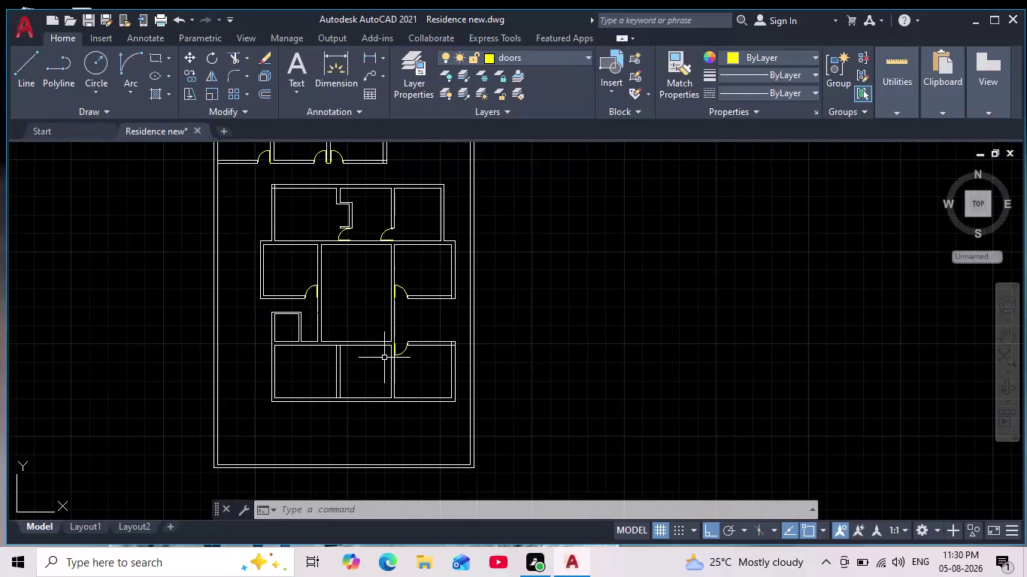
Pan and zoom the residence plan to bring the lower rooms into view.
scroll(up, 3)
middle_drag(384, 372, 423, 413)
scroll(down, 3)
middle_drag(420, 401, 473, 367)
scroll(up, 3)
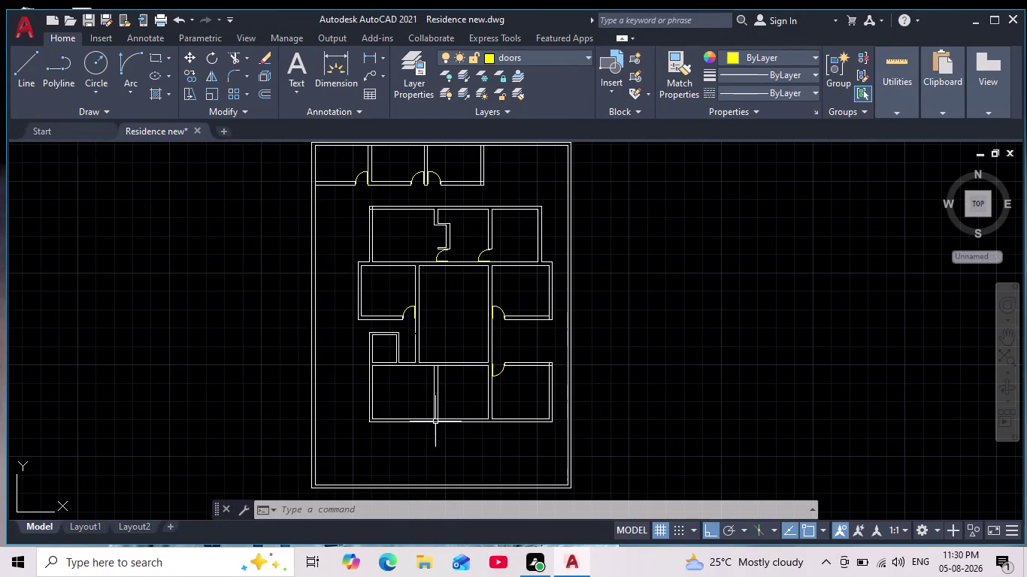
scroll(down, 3)
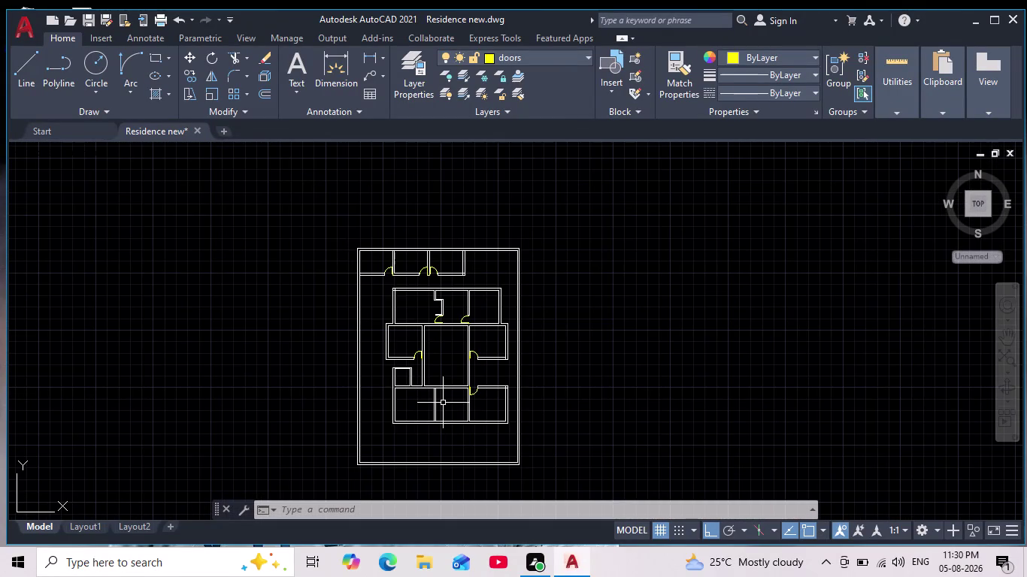
scroll(up, 3)
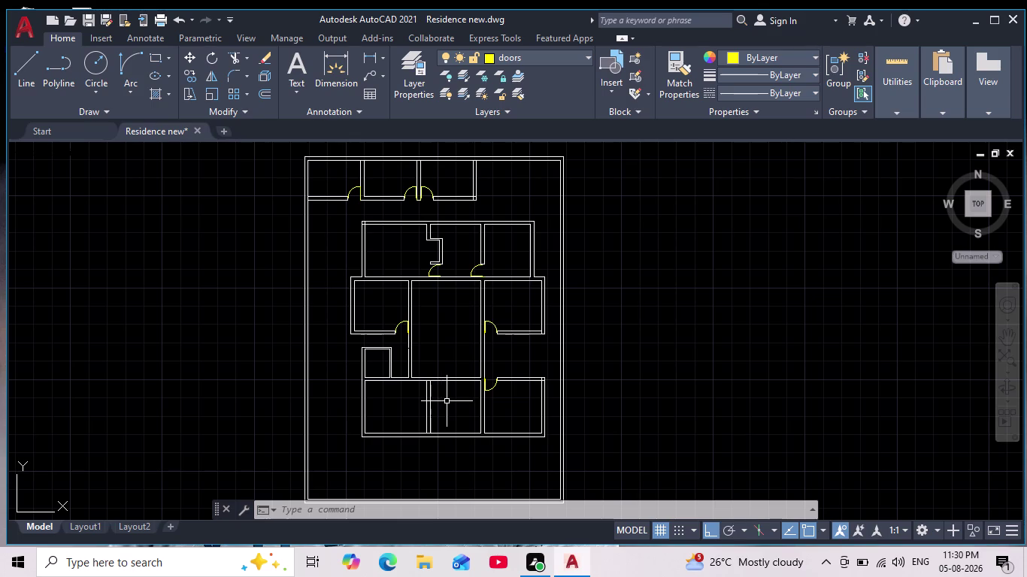
scroll(down, 3)
scroll(up, 3)
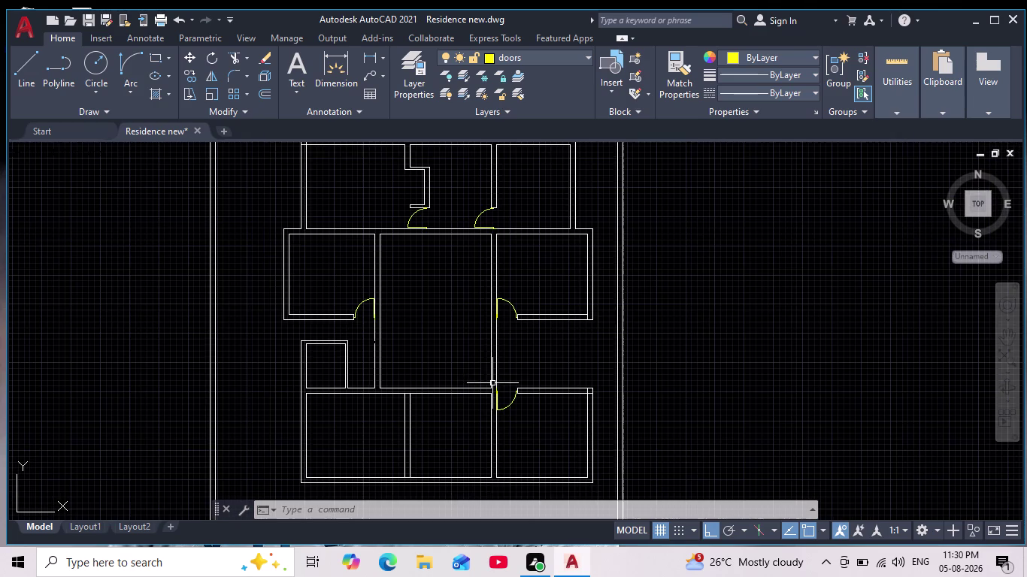
scroll(down, 3)
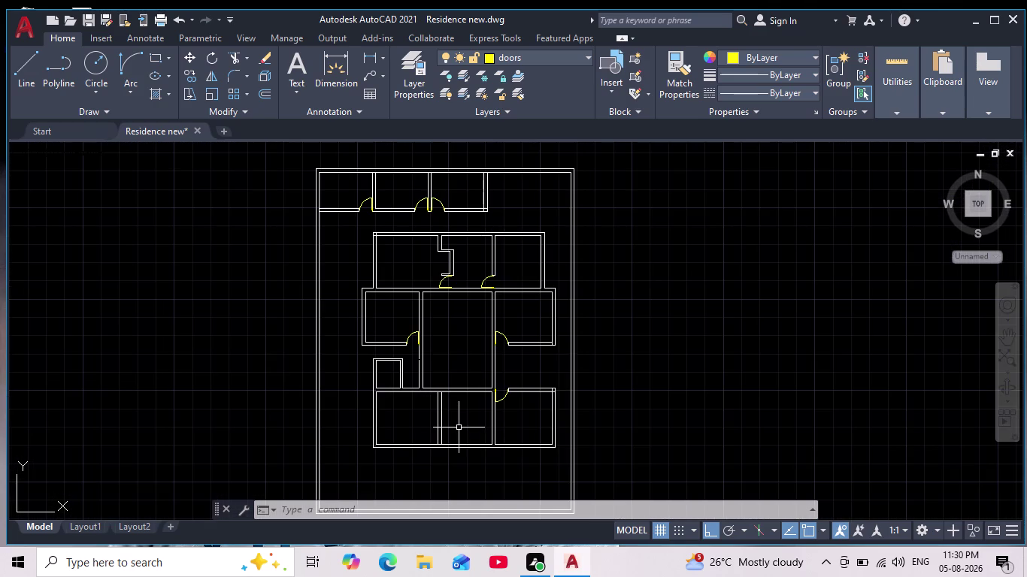
scroll(down, 3)
scroll(up, 3)
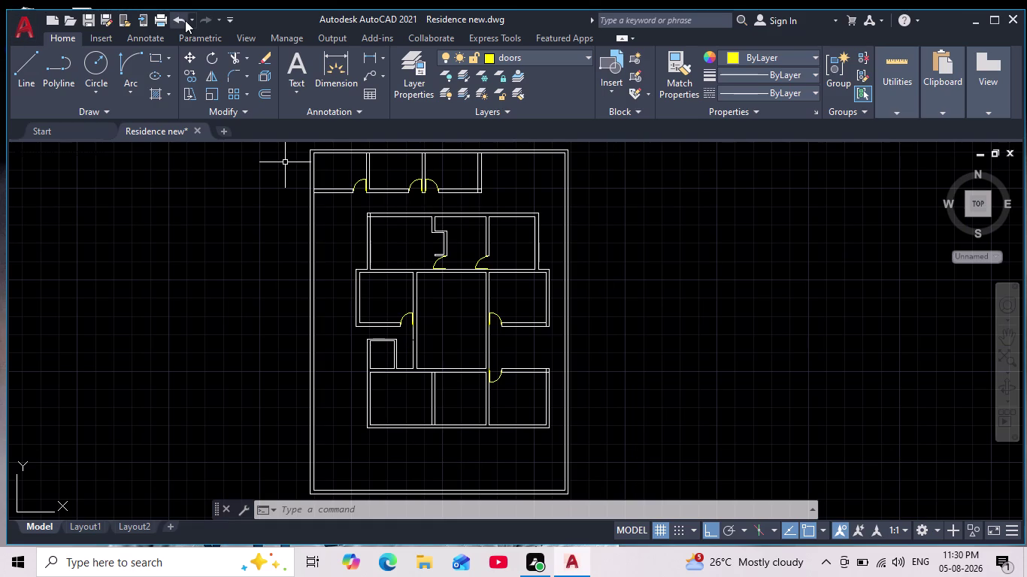
right_drag(432, 386, 419, 386)
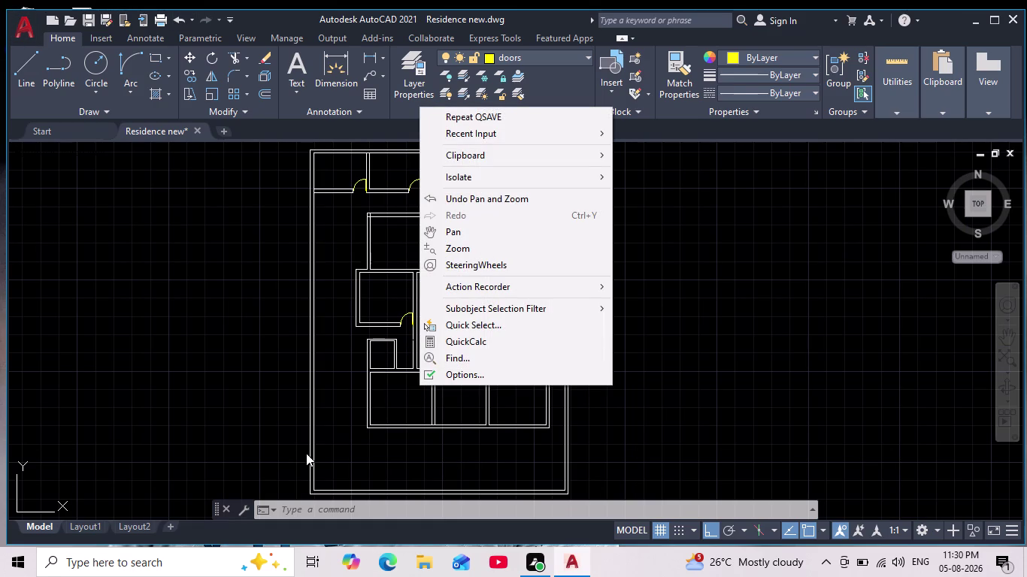
key(Escape)
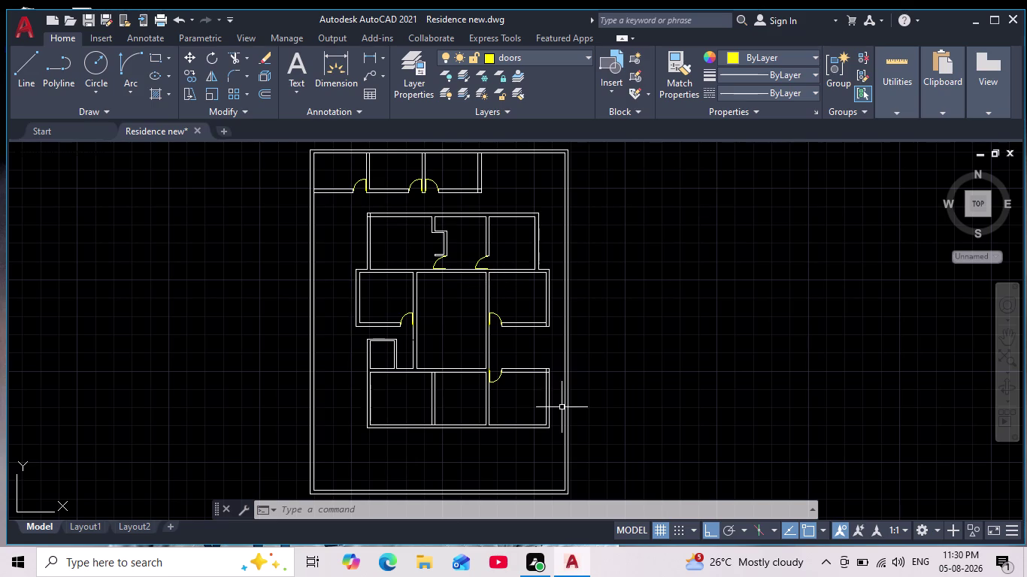
scroll(down, 3)
middle_drag(554, 409, 413, 365)
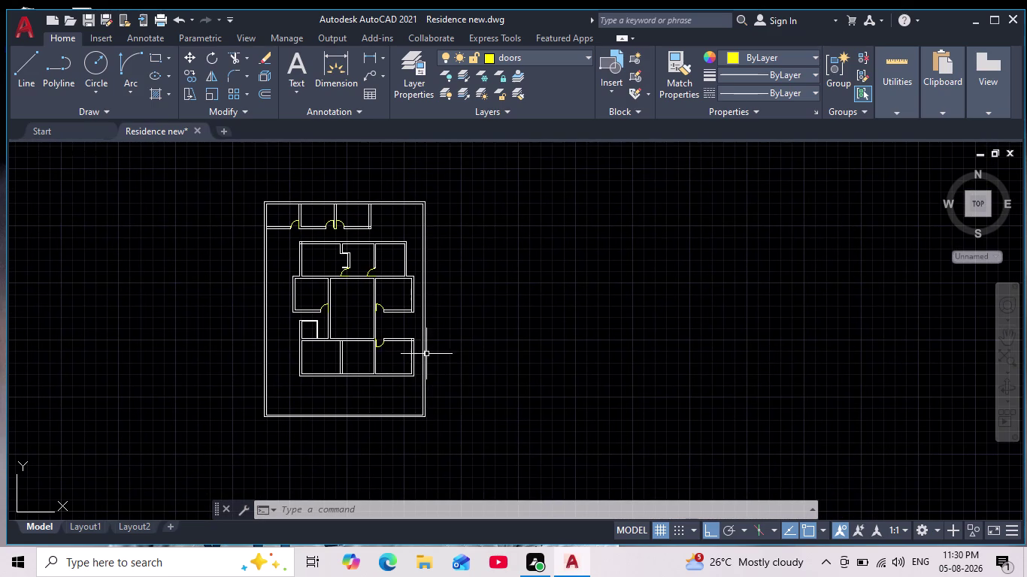
scroll(down, 3)
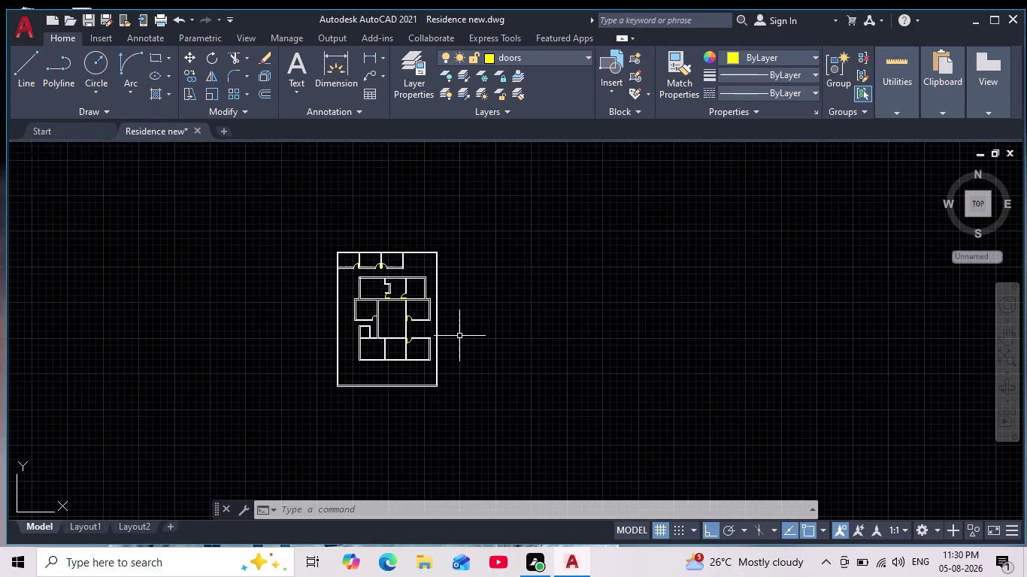
scroll(up, 3)
middle_drag(461, 337, 548, 361)
scroll(down, 3)
scroll(up, 3)
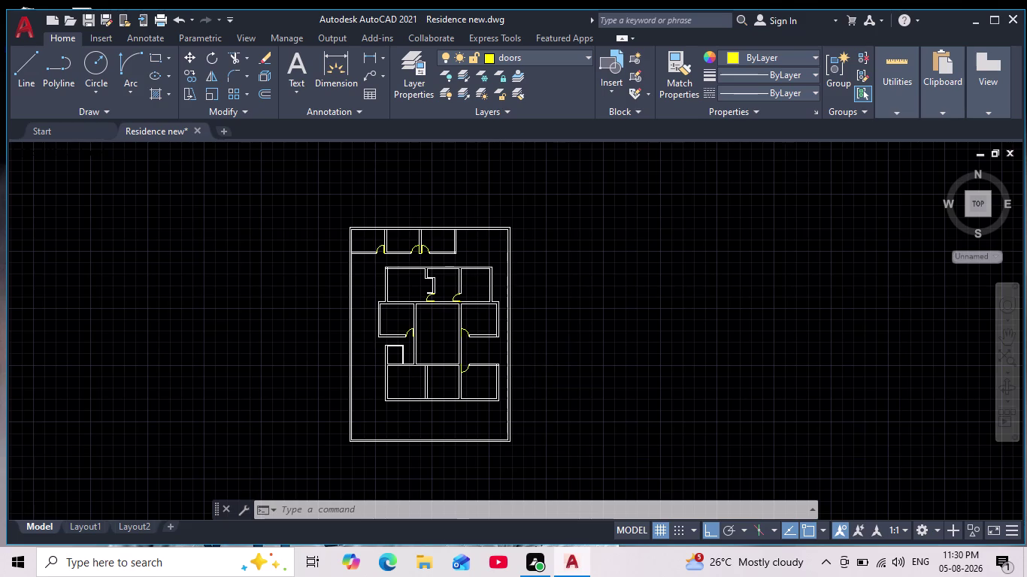
middle_drag(537, 387, 544, 401)
key(Escape)
key(Escape)
scroll(down, 3)
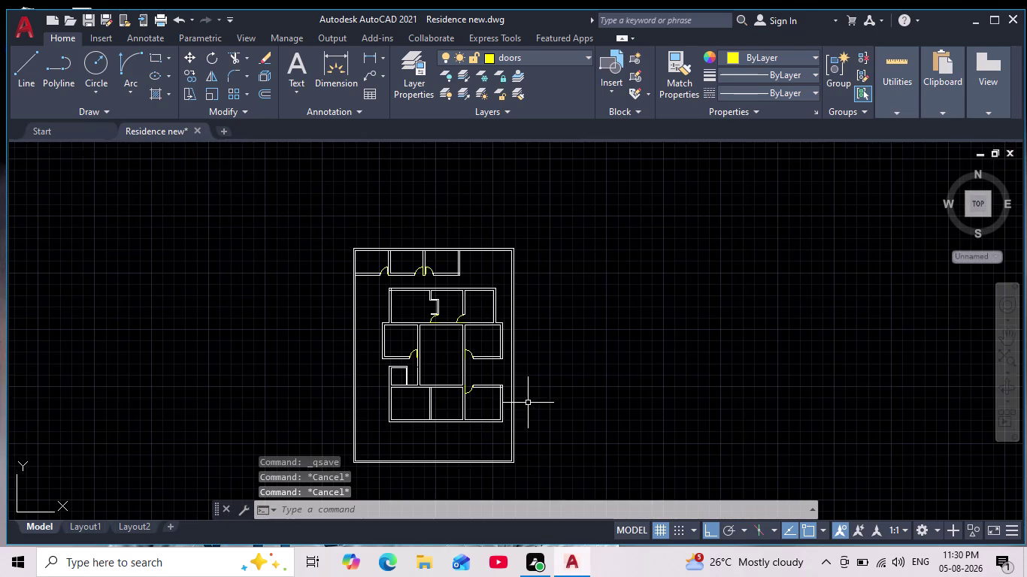
middle_drag(497, 440, 515, 423)
scroll(up, 3)
middle_drag(512, 425, 511, 438)
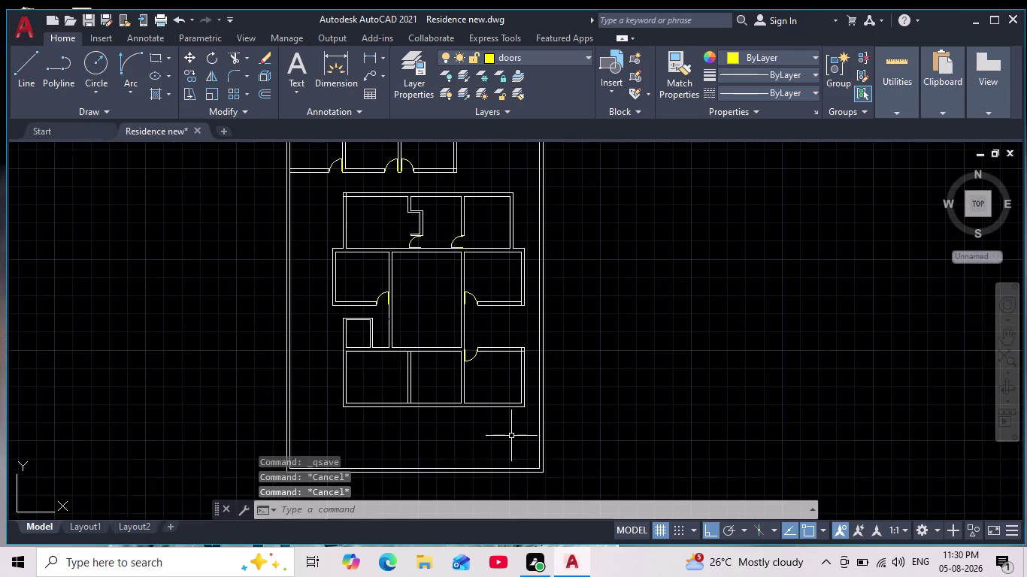
scroll(down, 3)
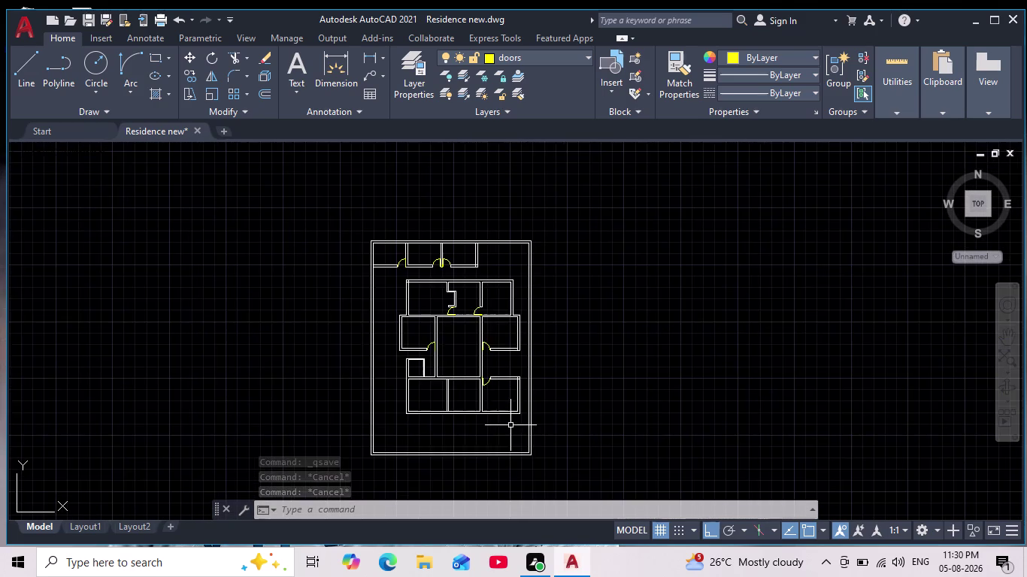
scroll(up, 3)
middle_drag(485, 422, 484, 443)
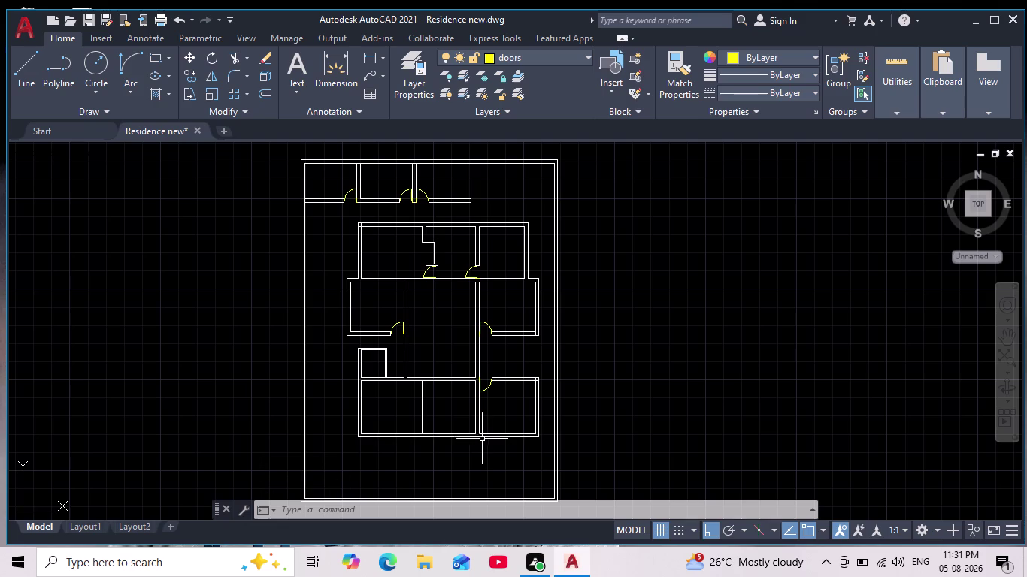
scroll(up, 3)
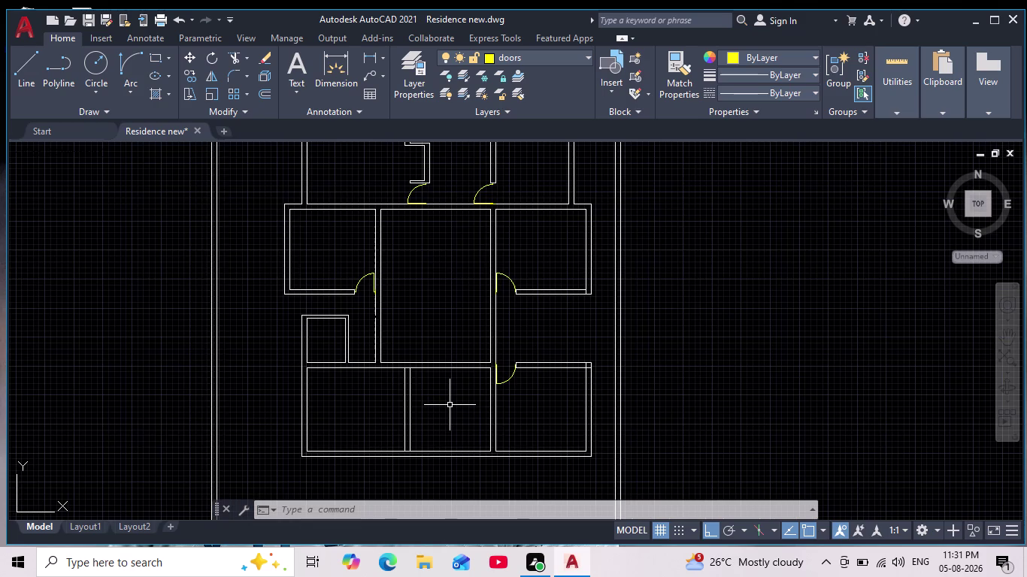
scroll(down, 3)
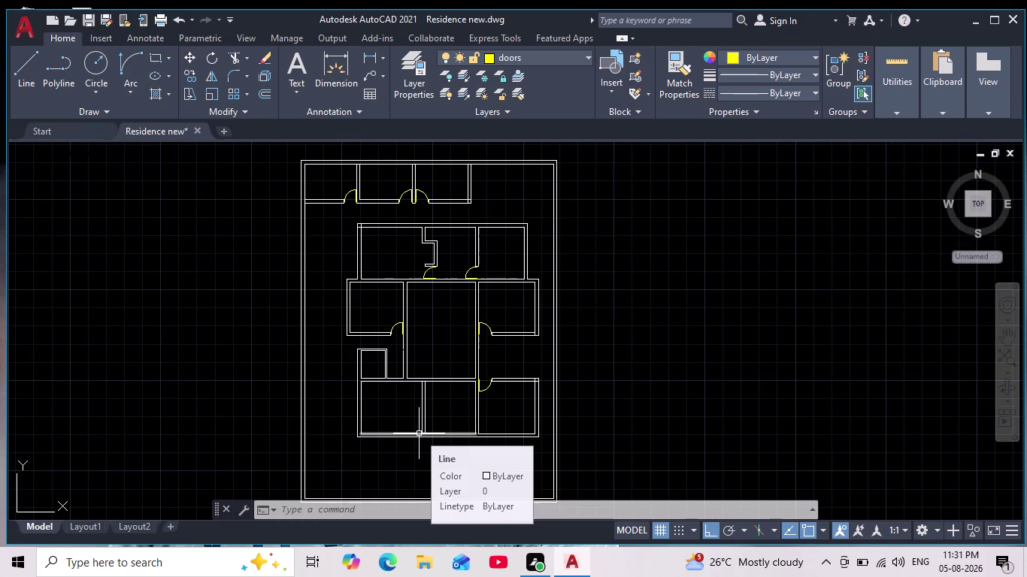
middle_drag(418, 434, 445, 377)
scroll(up, 3)
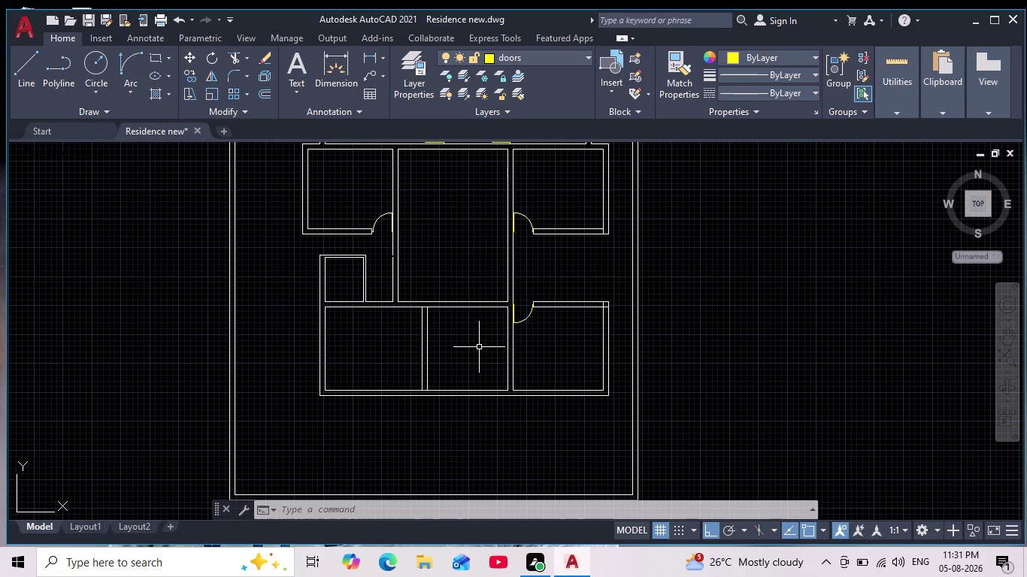
scroll(up, 3)
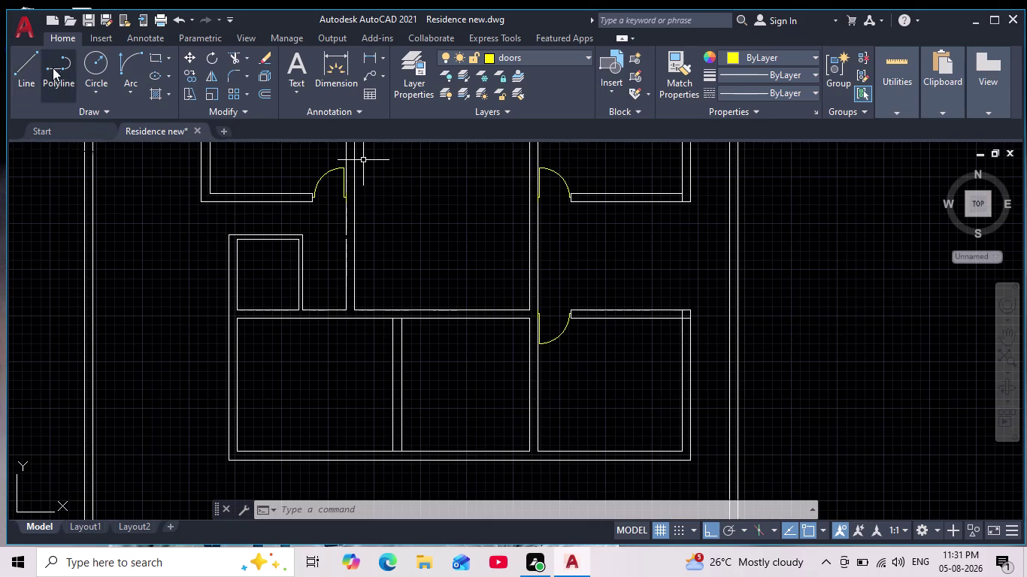
Start a line with a 2' starting offset, then cancel it.
click(4, 71)
scroll(up, 3)
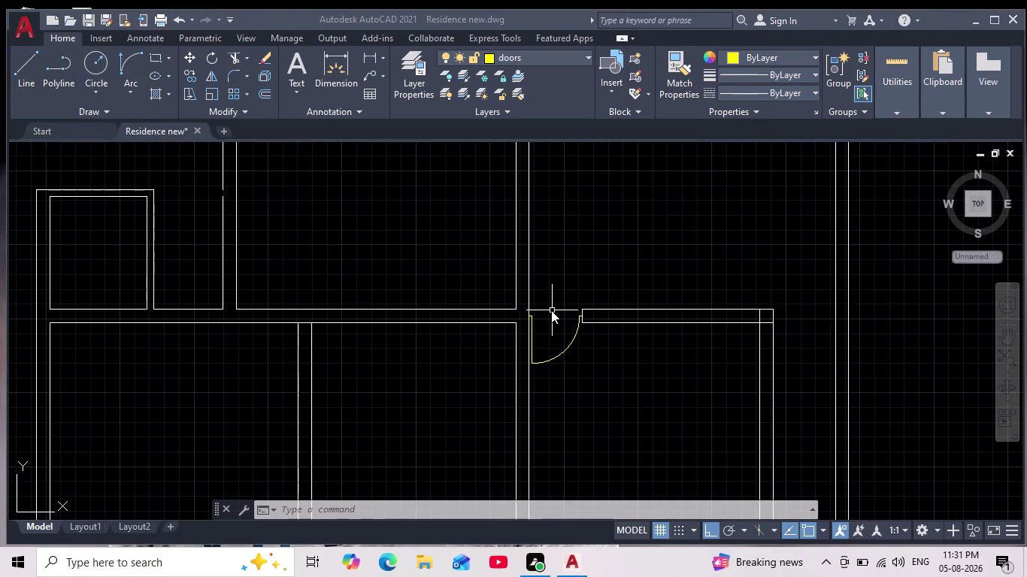
scroll(up, 3)
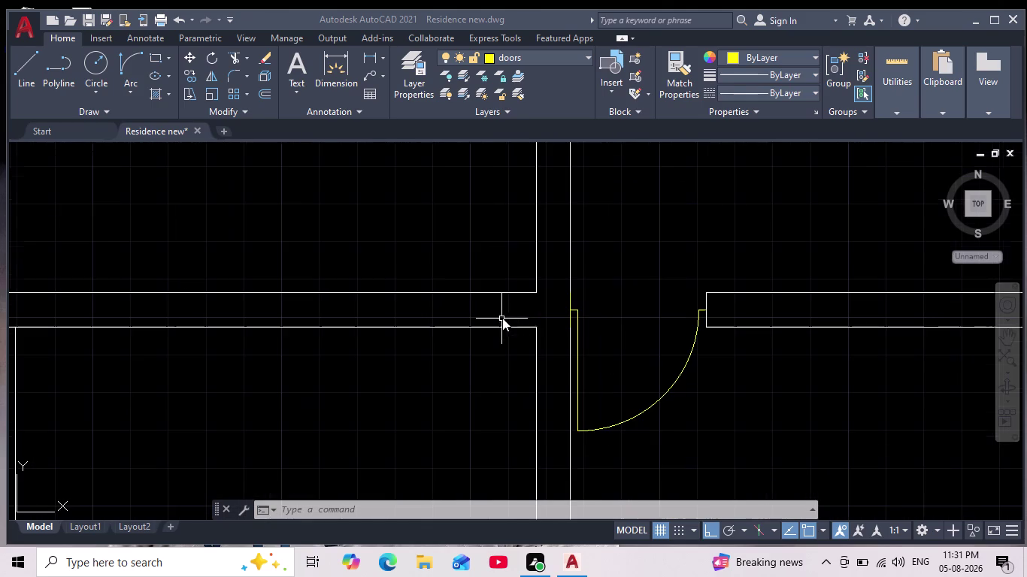
click(20, 73)
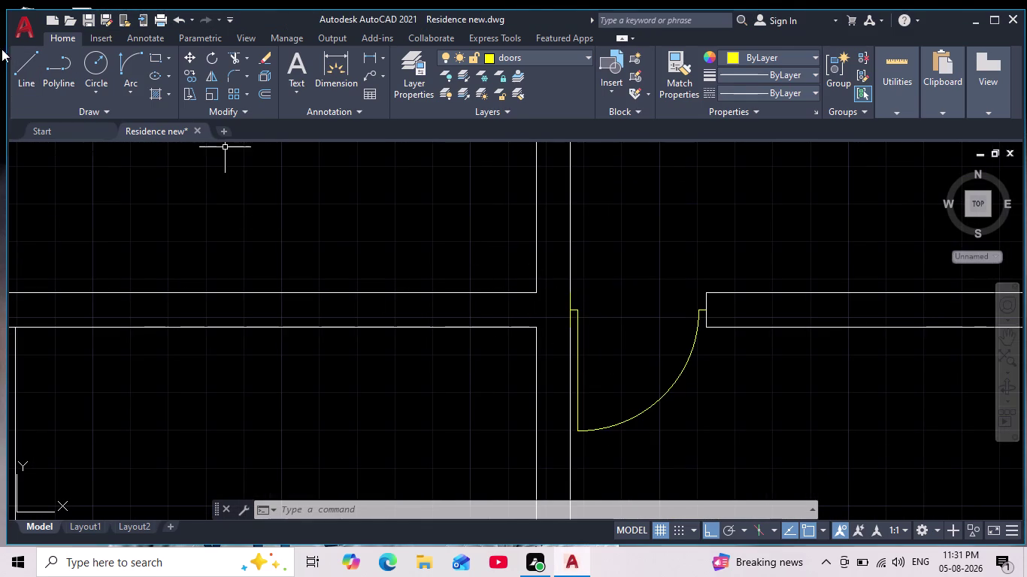
click(32, 70)
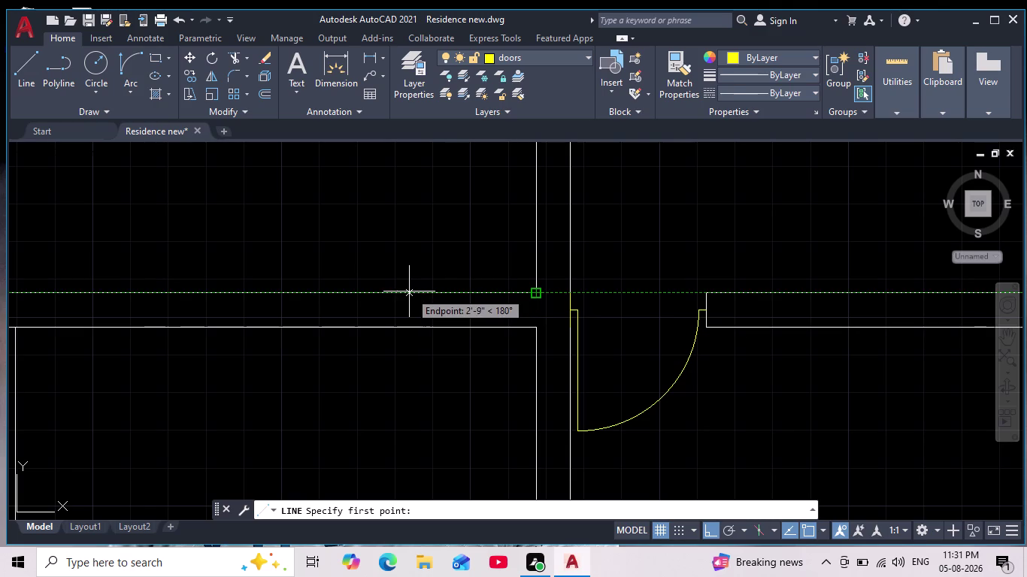
text(2')
key(Return)
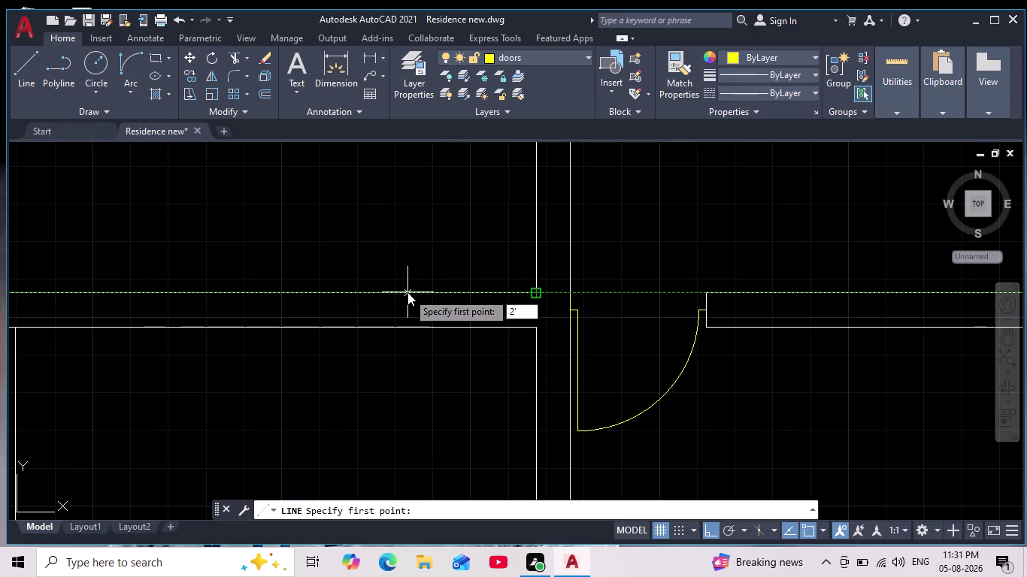
middle_drag(448, 352, 475, 332)
scroll(down, 3)
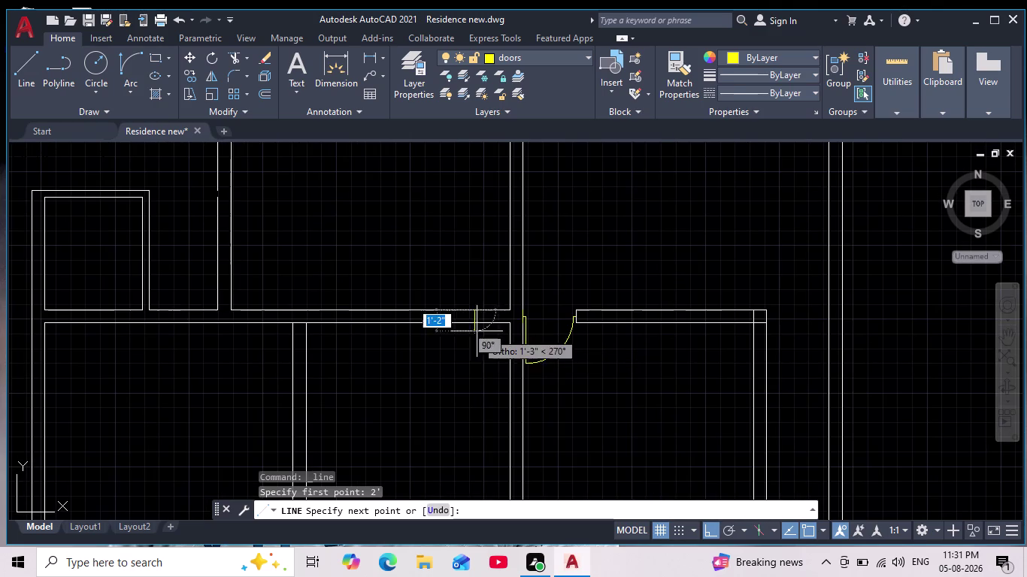
scroll(up, 3)
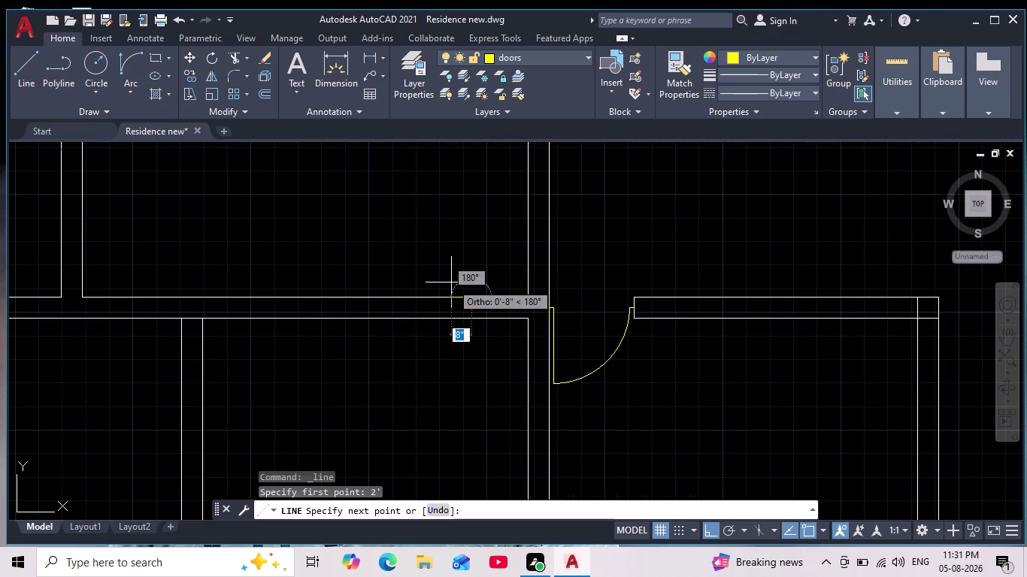
key(Escape)
Restart the line and frame the wall beside the lower door swing.
click(27, 67)
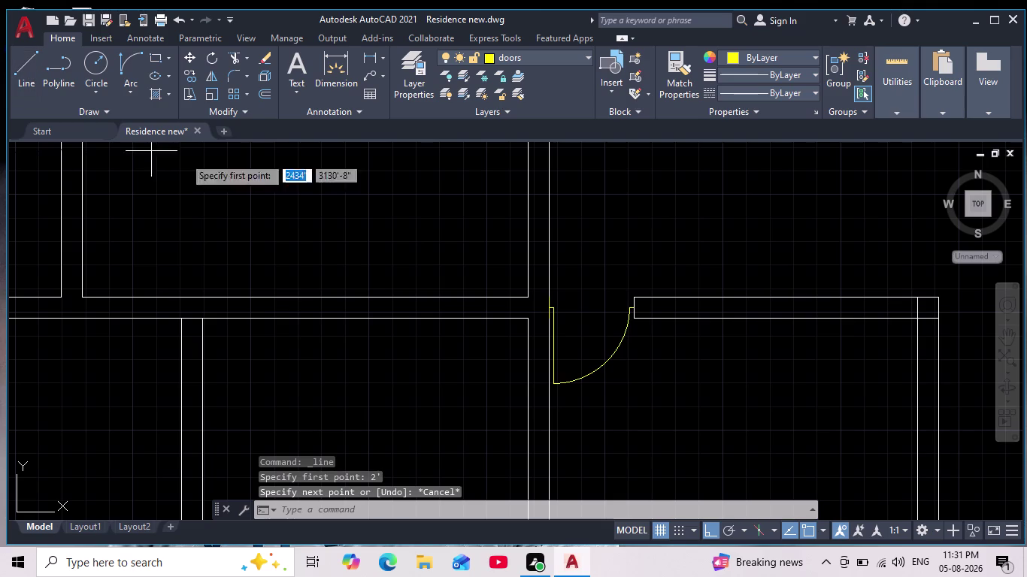
scroll(down, 3)
middle_drag(466, 325, 514, 340)
scroll(up, 3)
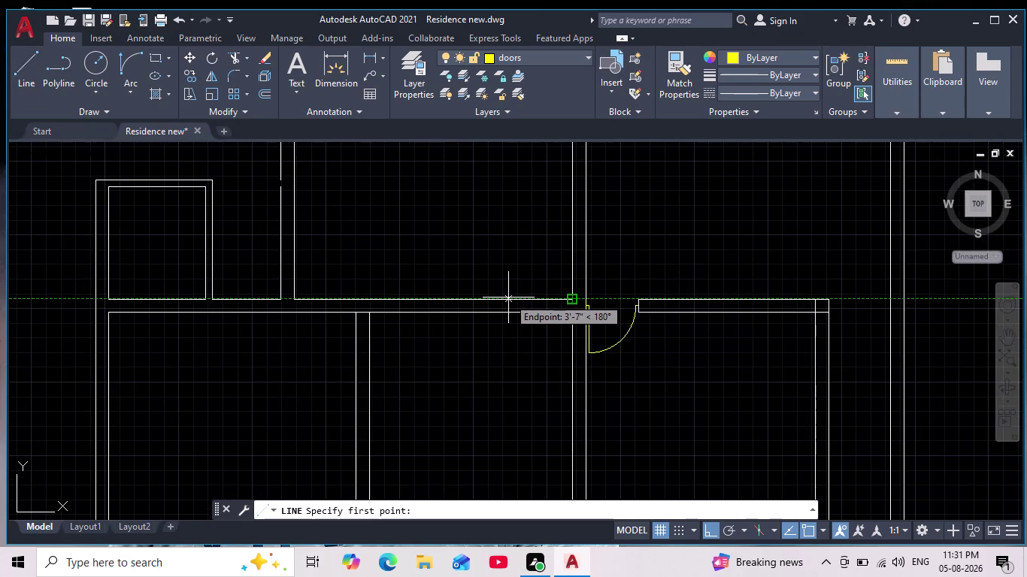
Try a line from the wall endpoint, cancel it, and pan to the opening.
click(515, 299)
scroll(up, 3)
click(505, 266)
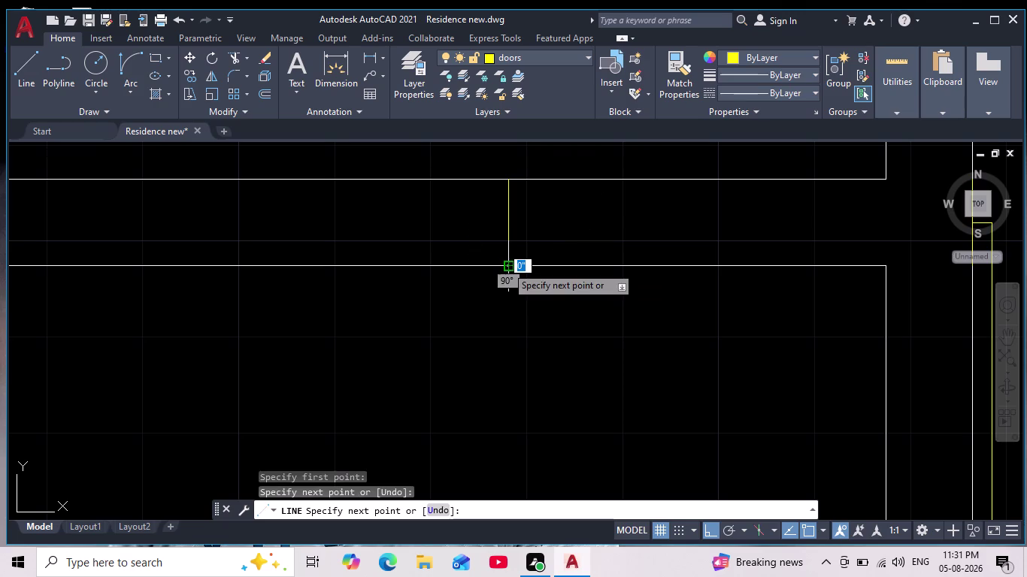
key(Escape)
scroll(down, 3)
middle_drag(424, 330, 470, 342)
scroll(down, 3)
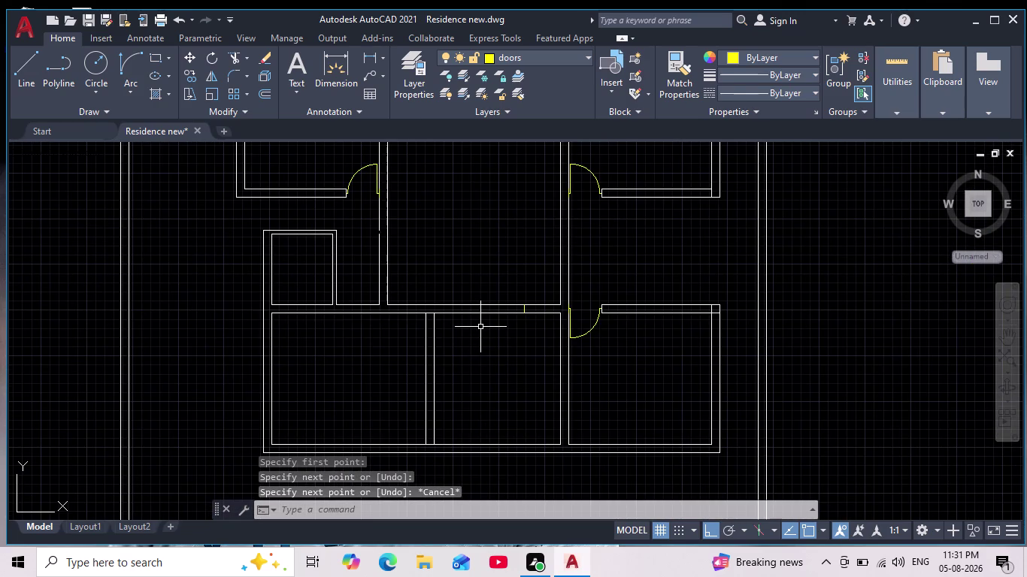
scroll(up, 3)
drag(15, 71, 25, 70)
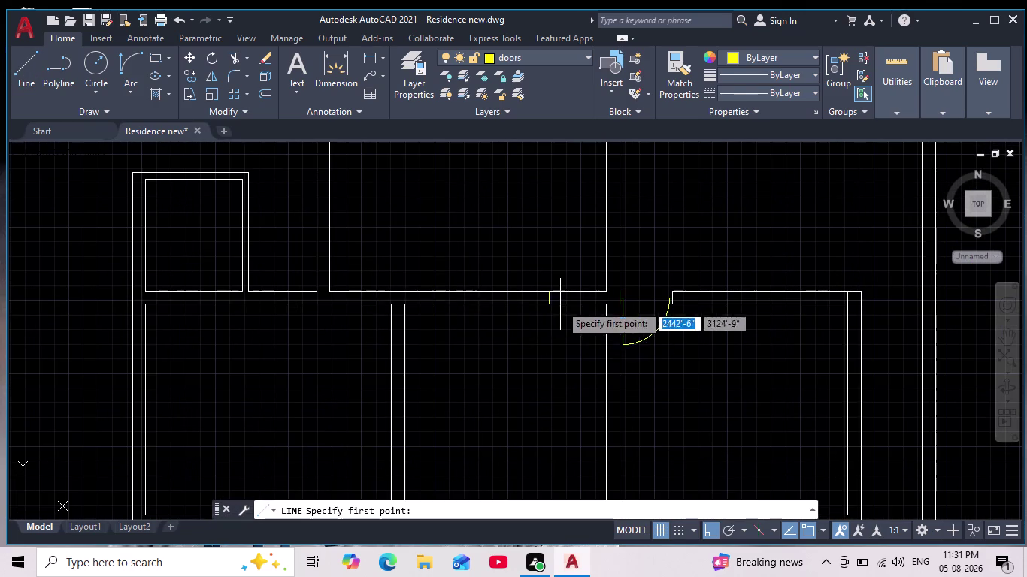
scroll(up, 3)
middle_drag(409, 299, 654, 309)
Draw a 2'8" door-leaf line from the wall corner with a short end tick.
click(602, 318)
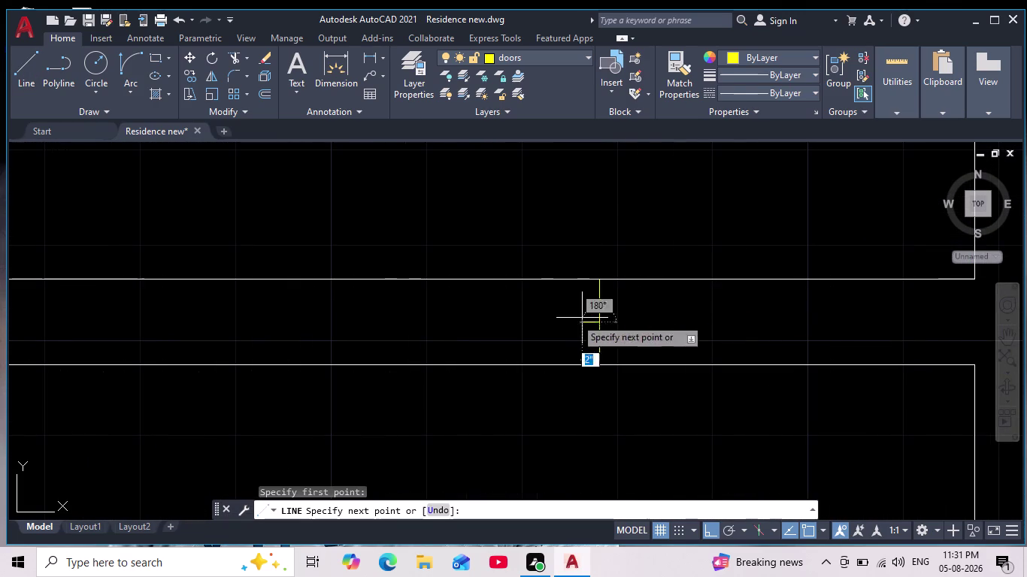
key(2)
key(period)
key(Return)
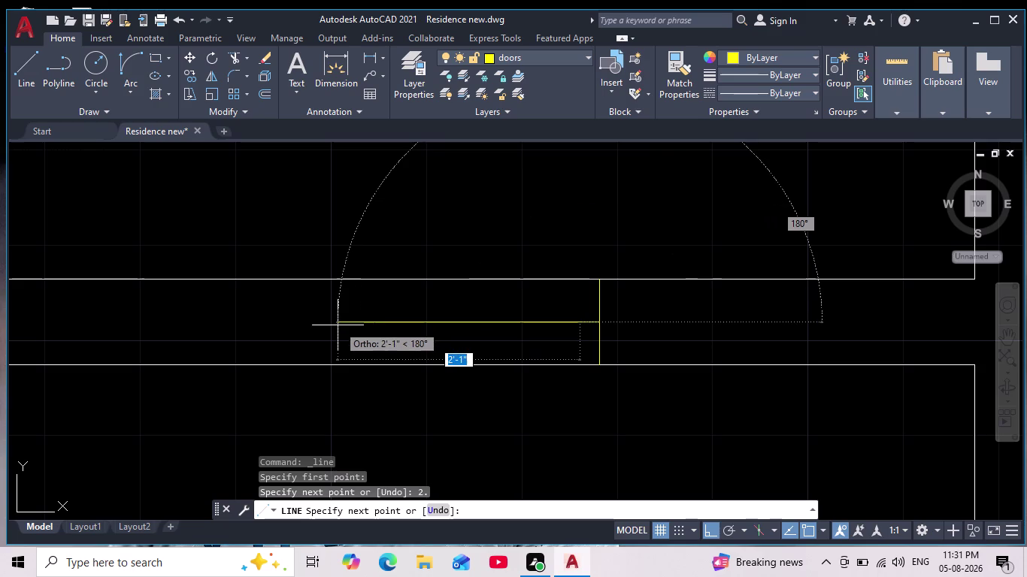
text(2'8)
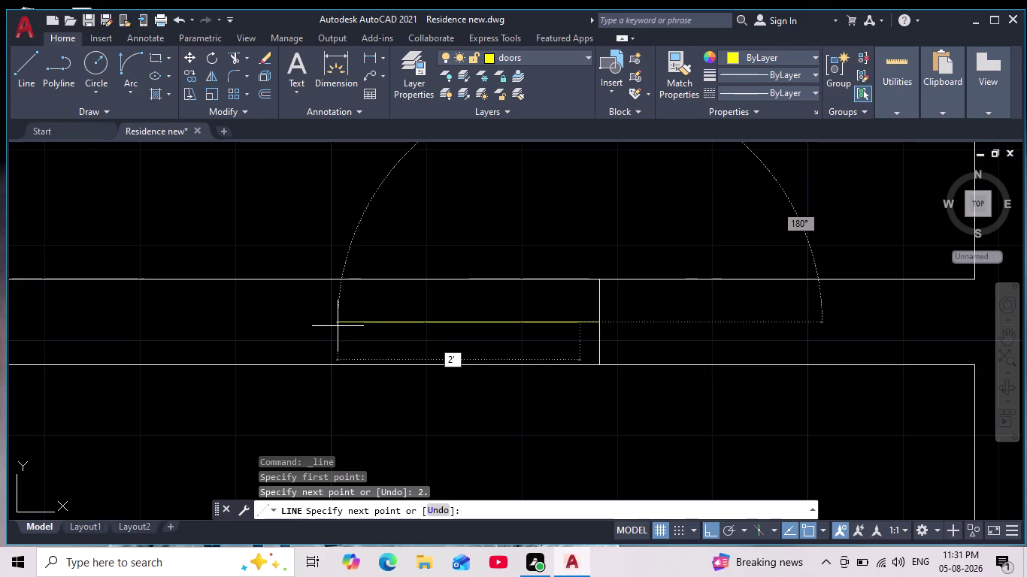
text(")
key(Return)
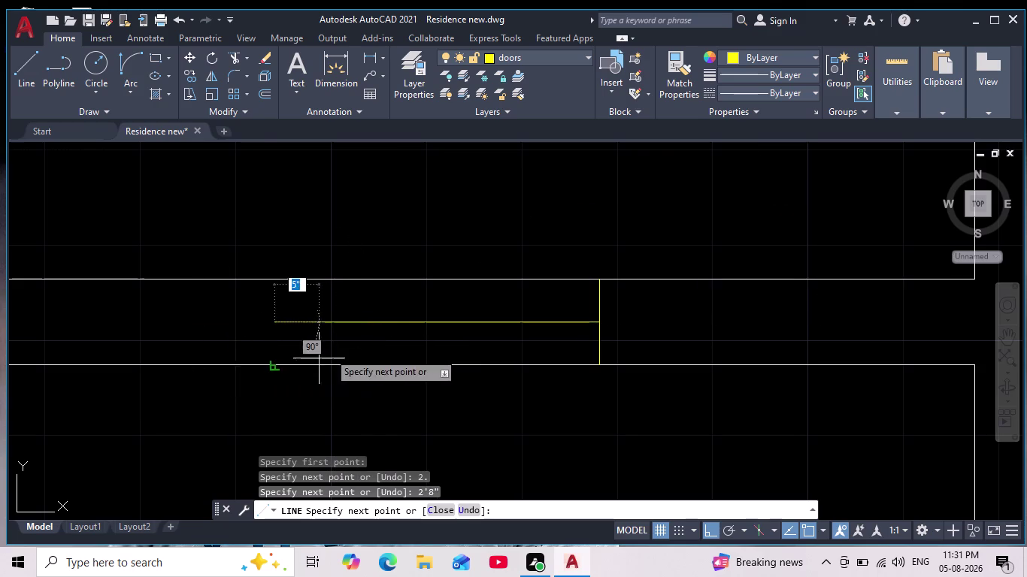
middle_drag(316, 383, 481, 352)
scroll(down, 3)
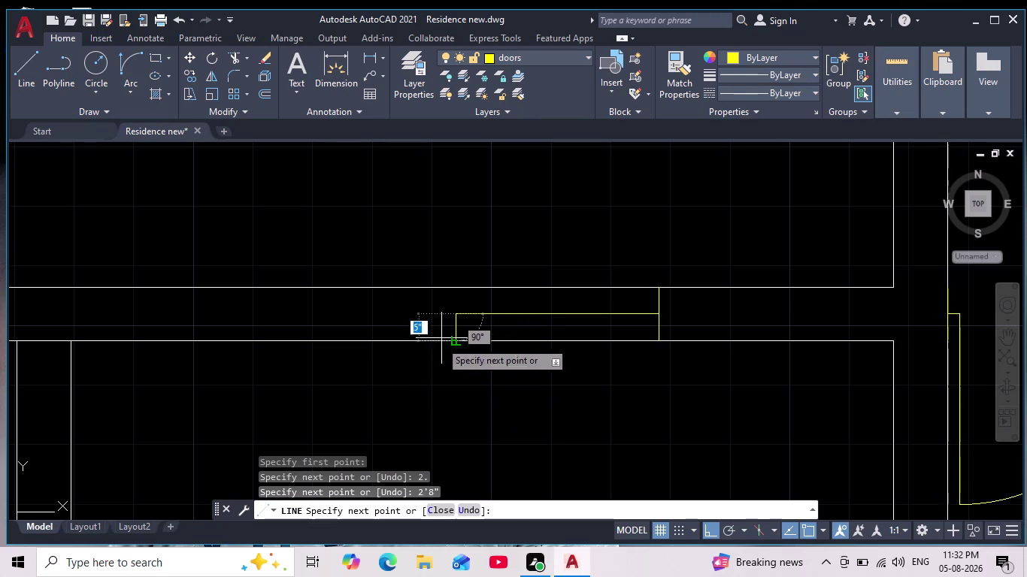
scroll(up, 3)
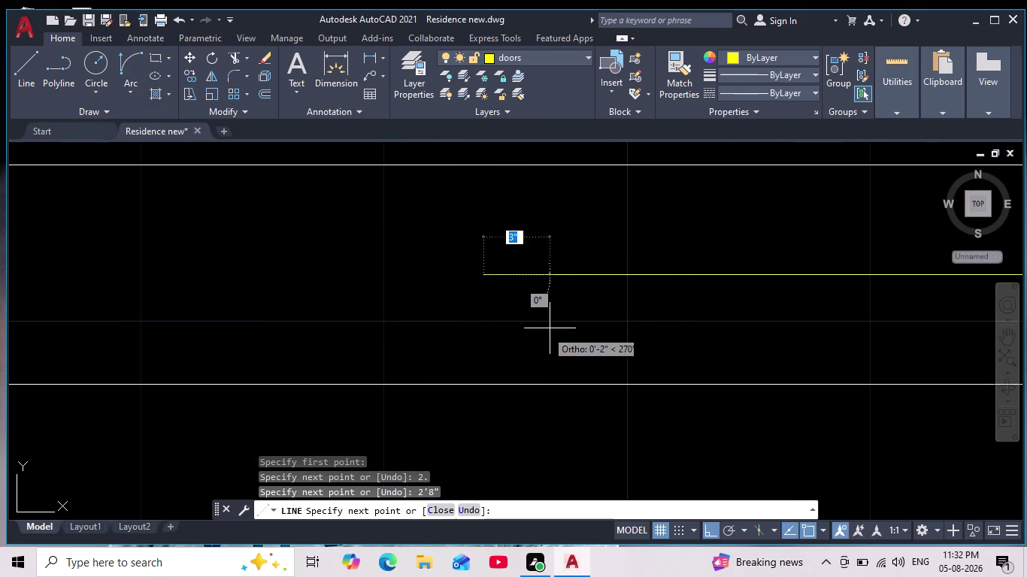
middle_drag(672, 311, 487, 339)
scroll(down, 3)
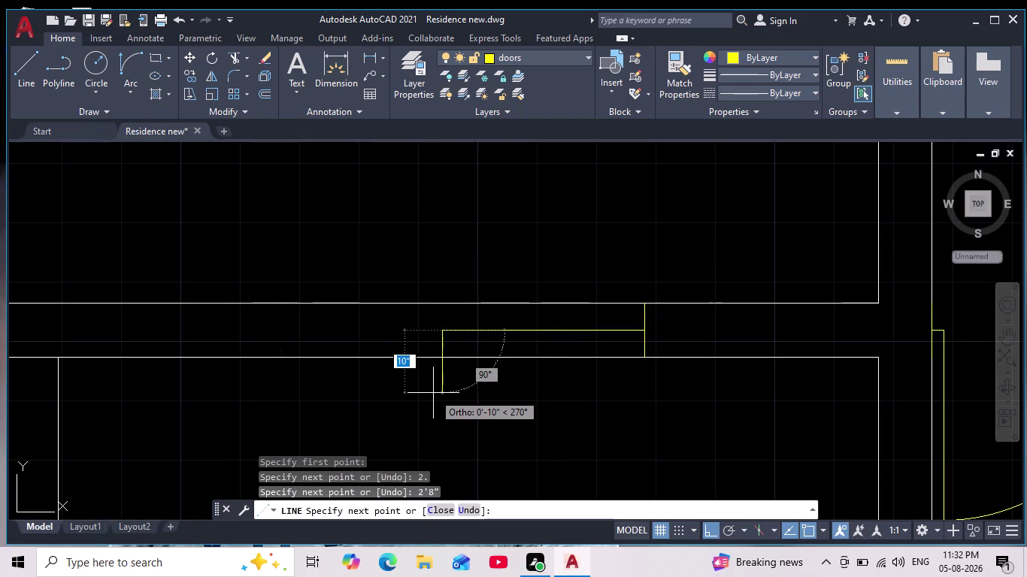
scroll(up, 3)
middle_drag(430, 390, 459, 358)
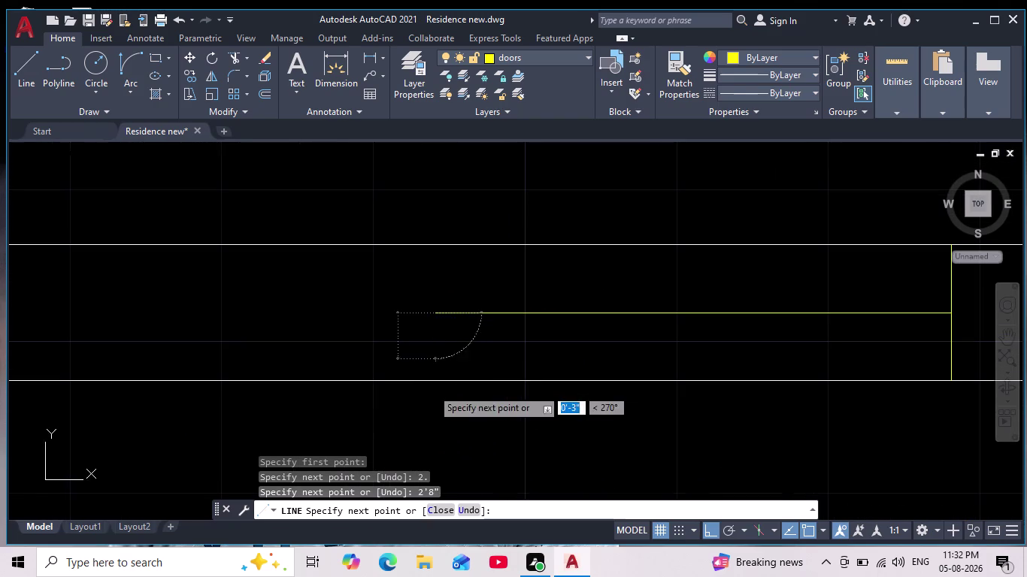
click(433, 350)
key(Escape)
Start a second line at the leaf's end and make it 2'8" long.
scroll(down, 3)
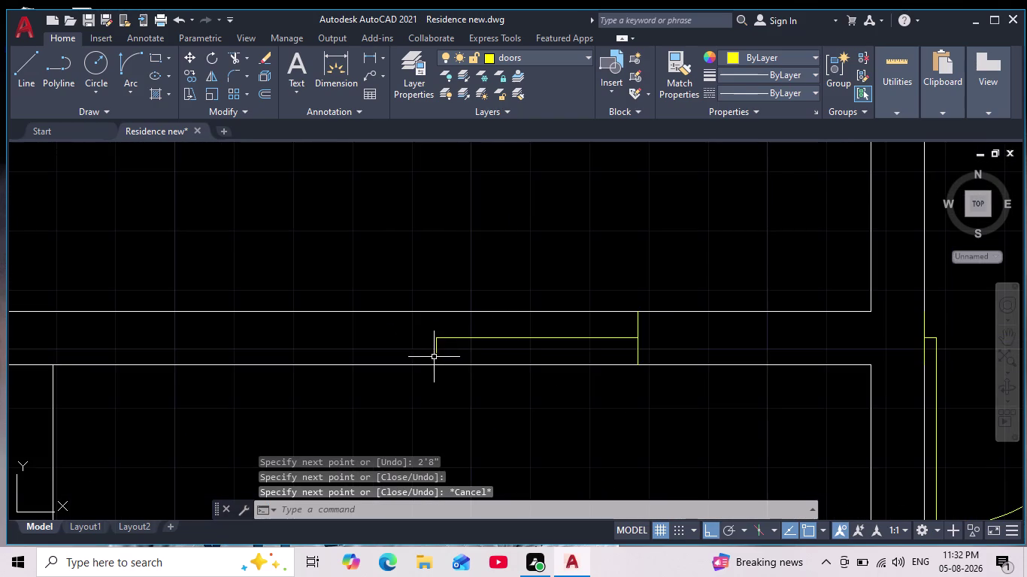
scroll(up, 3)
key(space)
scroll(up, 3)
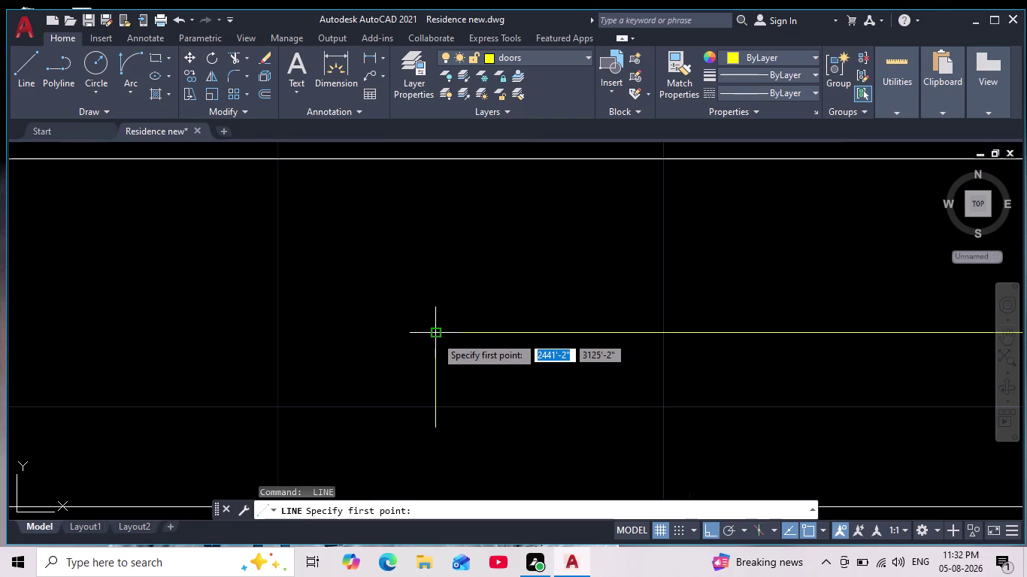
click(431, 336)
scroll(up, 3)
middle_drag(231, 339, 382, 352)
scroll(down, 3)
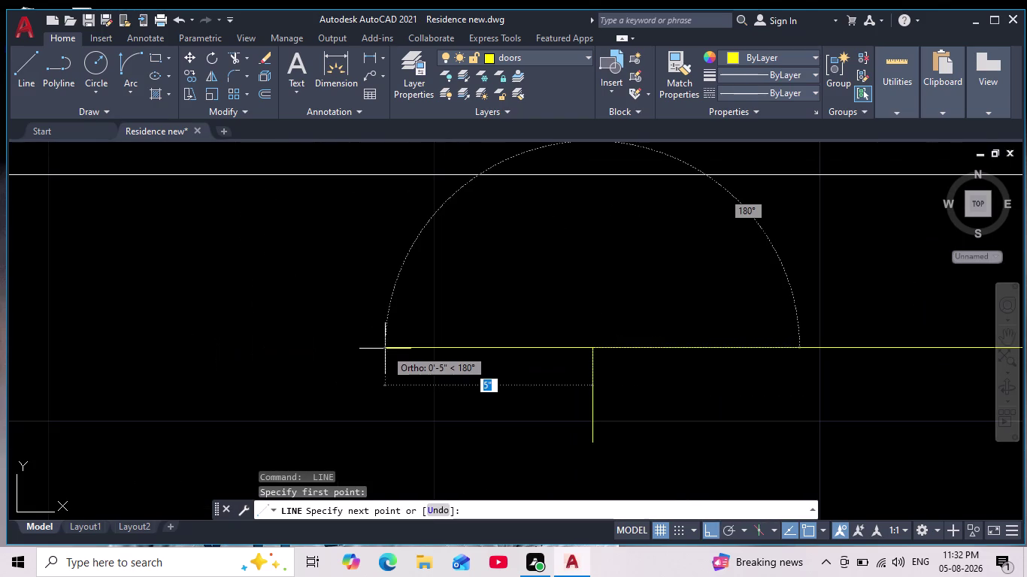
text(2')
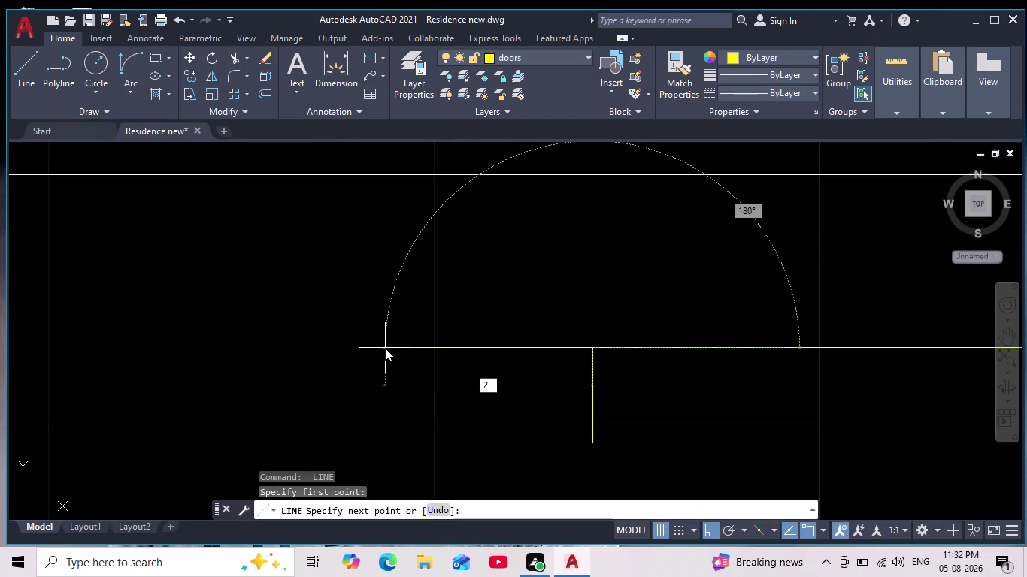
text(8")
key(Return)
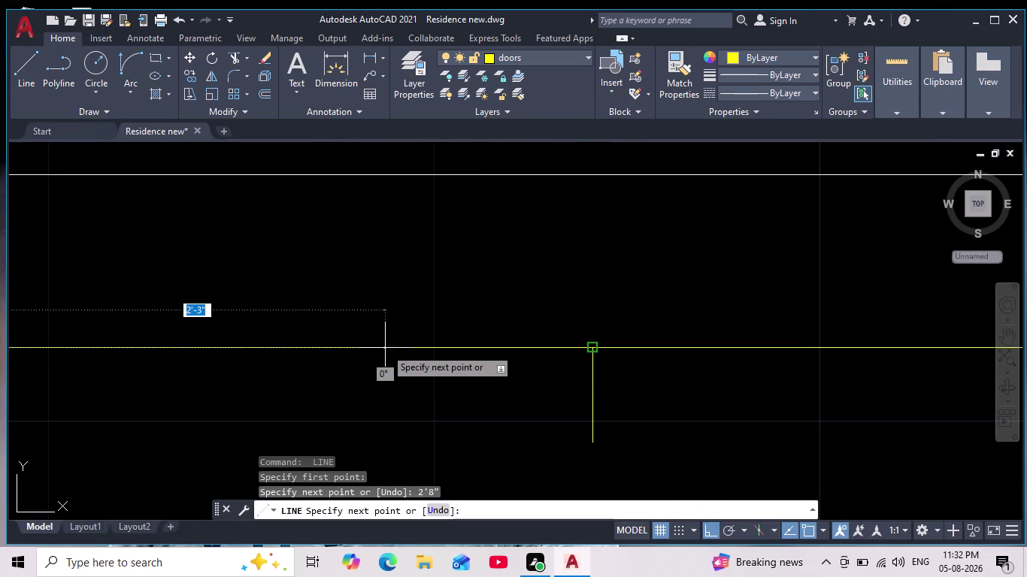
Add a 2-unit end segment and place the closing end of the leaf.
scroll(down, 3)
middle_drag(269, 385, 408, 357)
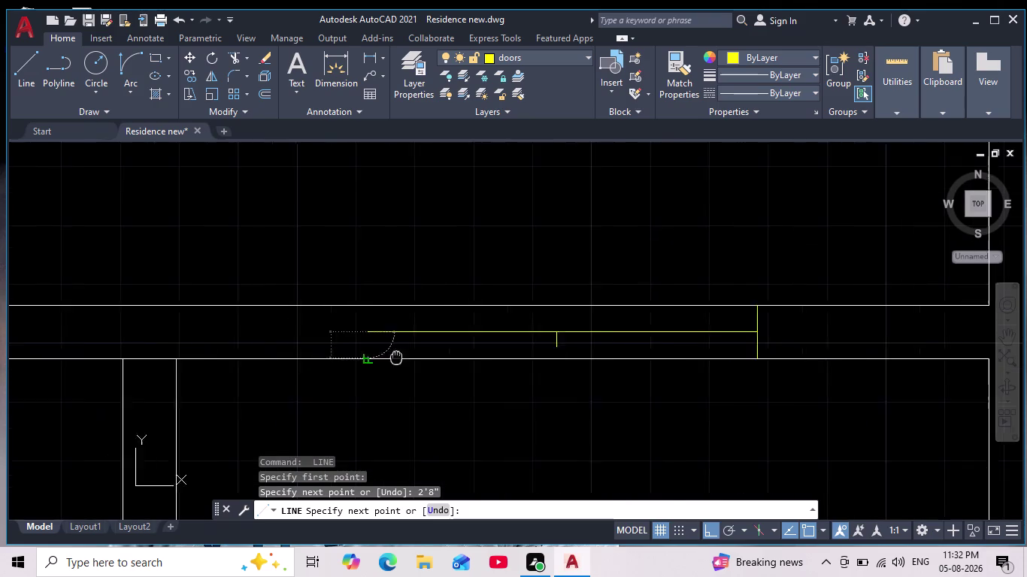
middle_drag(407, 356, 410, 355)
key(2)
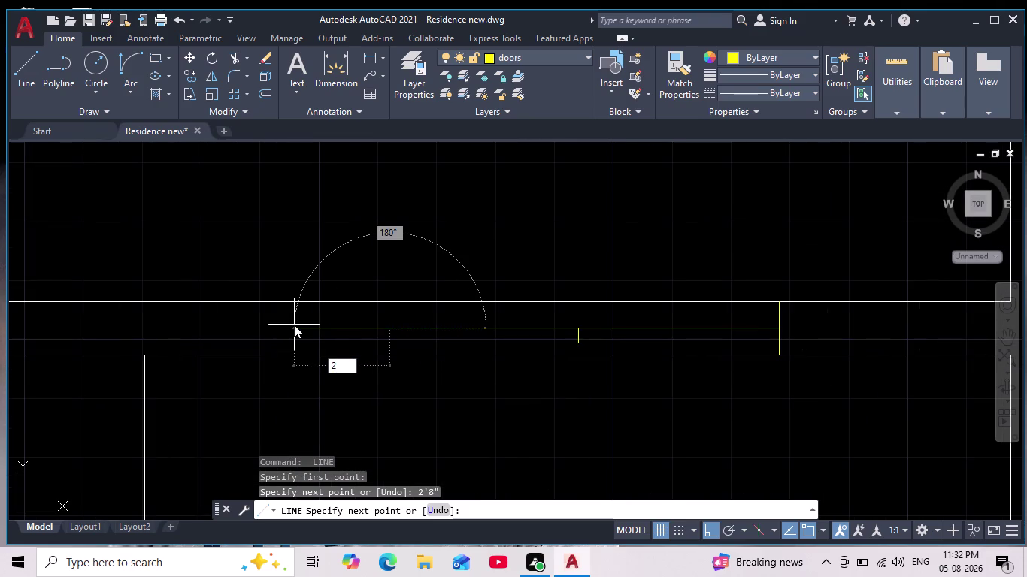
key(Return)
scroll(up, 3)
click(474, 379)
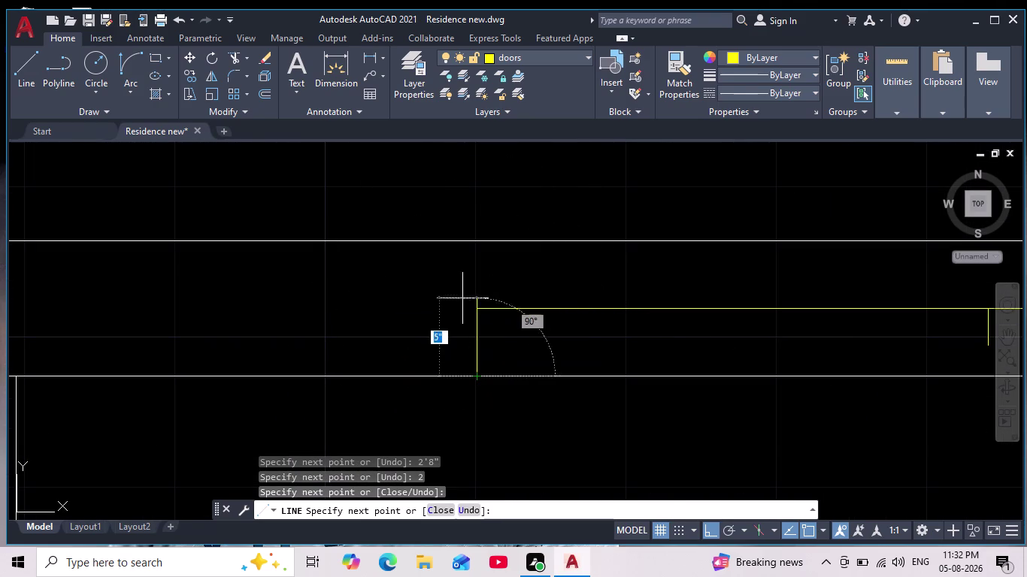
click(471, 244)
key(Escape)
scroll(down, 3)
middle_drag(547, 318, 543, 322)
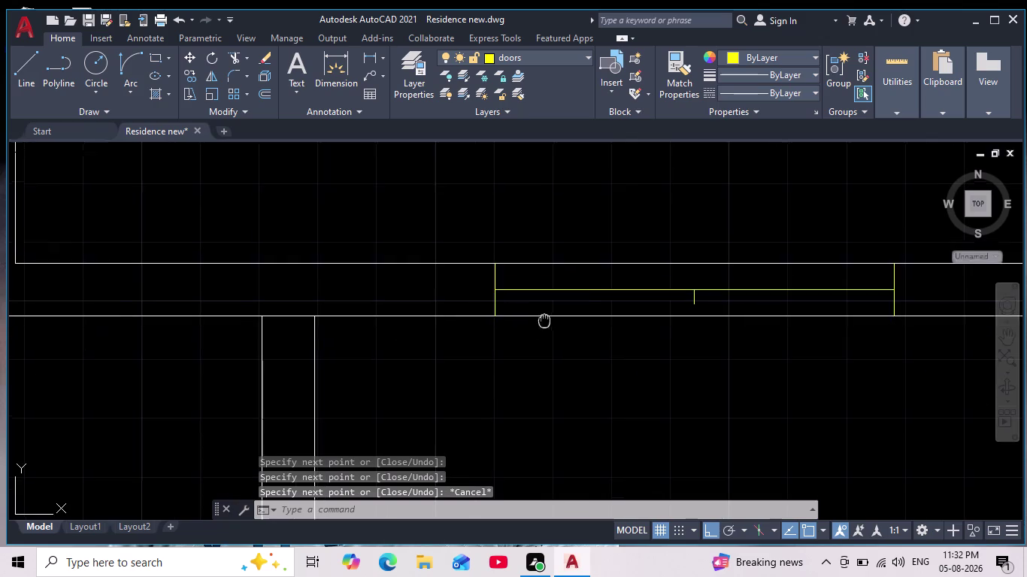
middle_drag(543, 322, 419, 348)
Rotate the left door-leaf line 90° so it stands upright.
click(477, 314)
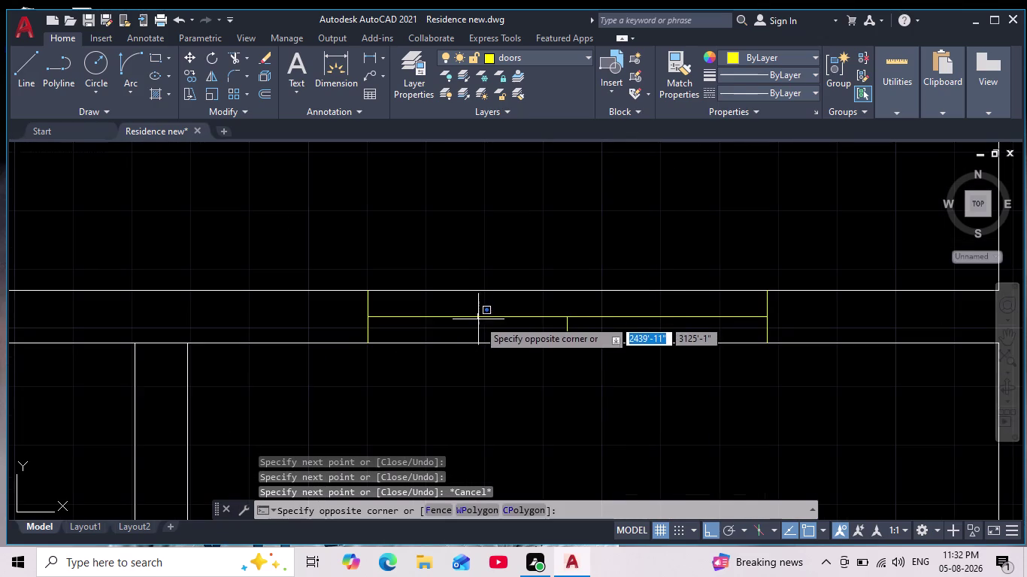
click(476, 315)
click(473, 314)
click(477, 329)
click(473, 319)
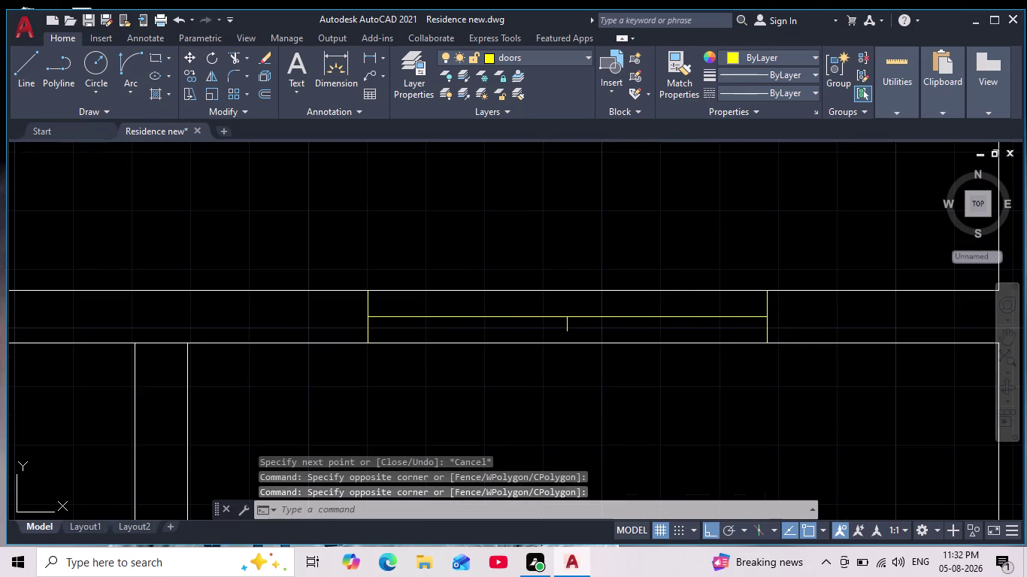
click(212, 55)
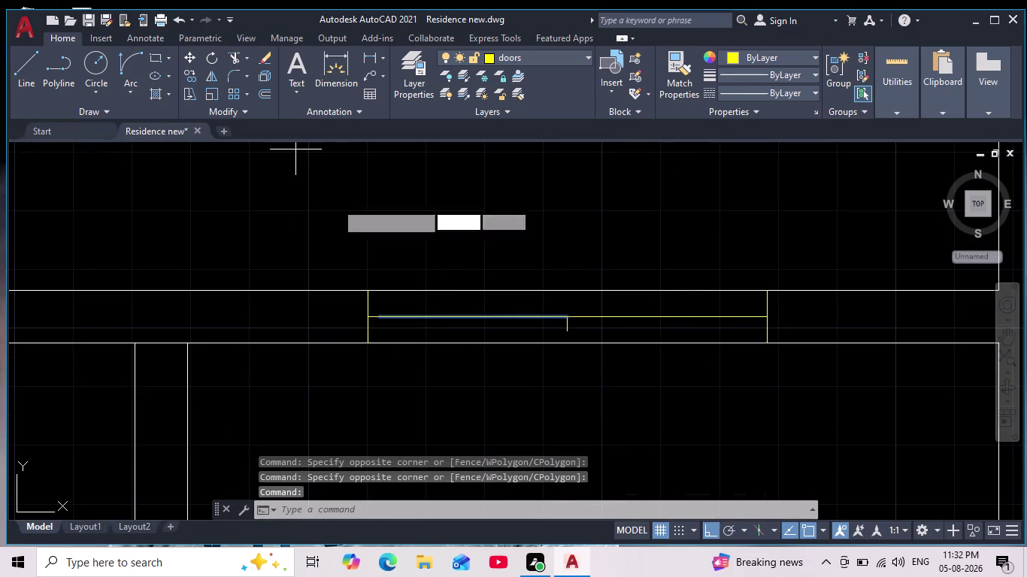
click(378, 315)
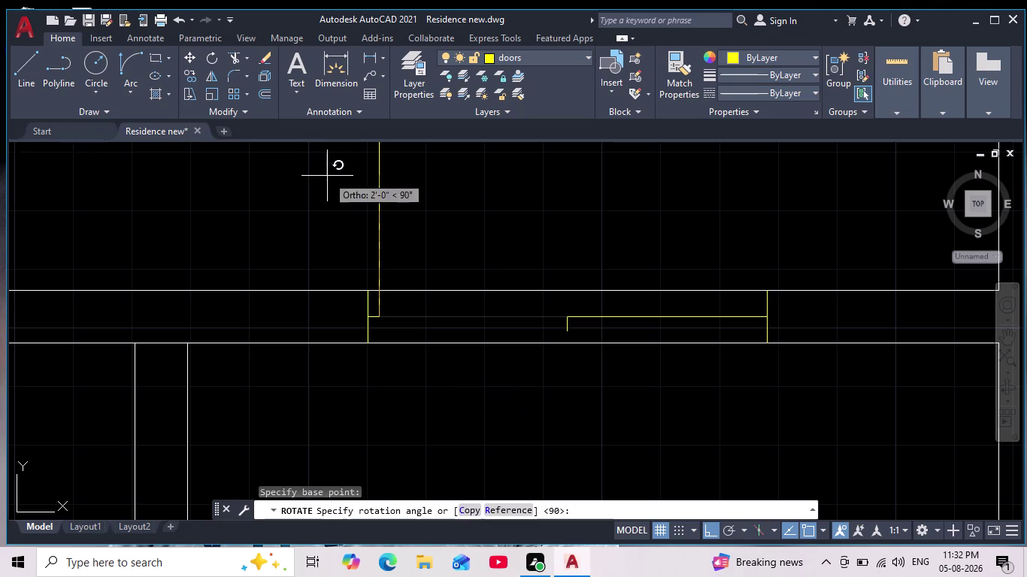
click(328, 178)
Rotate the right door-leaf line 90° about its right end.
click(640, 321)
click(640, 317)
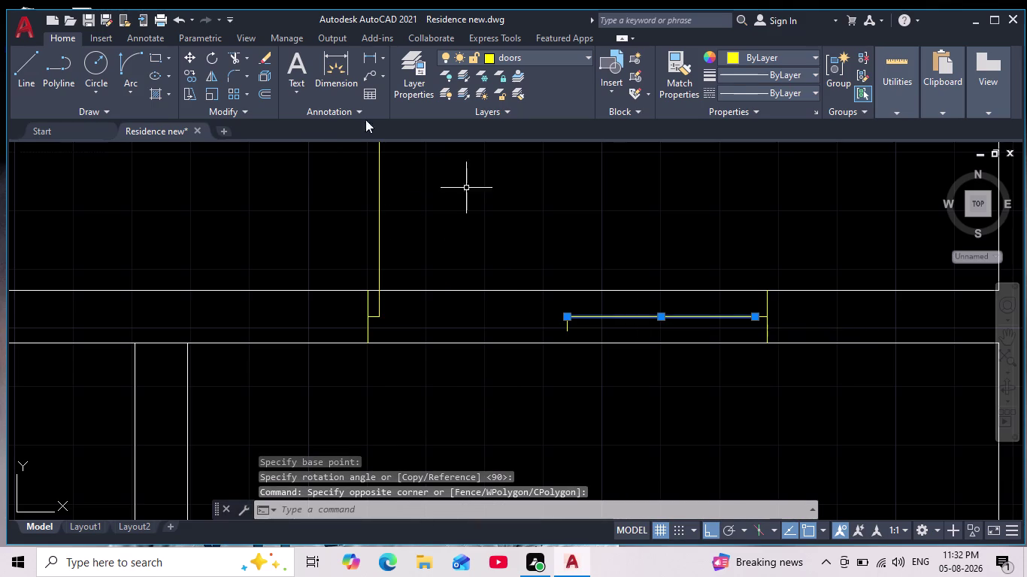
click(209, 51)
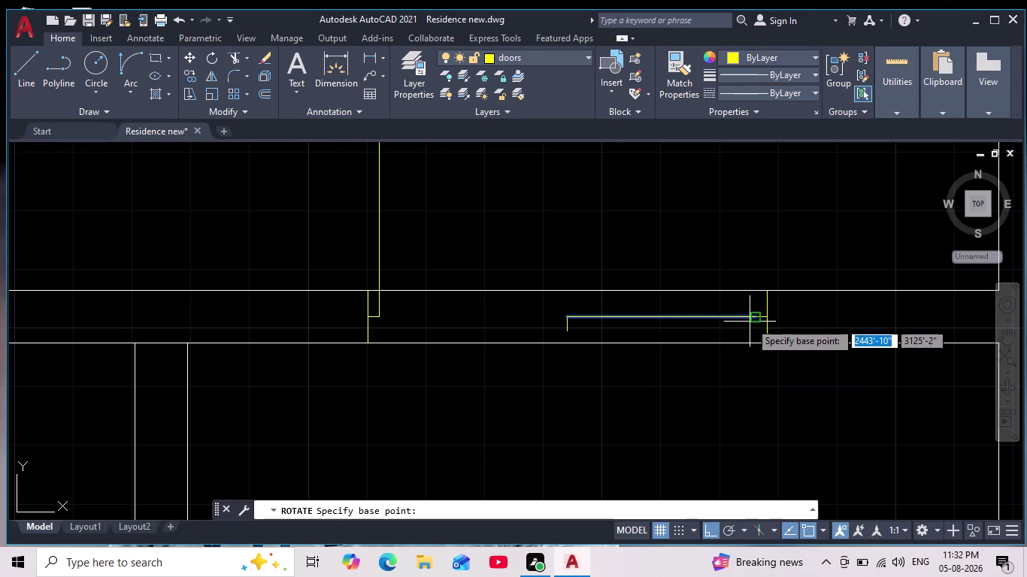
click(755, 319)
click(751, 403)
scroll(down, 3)
middle_drag(658, 348, 642, 349)
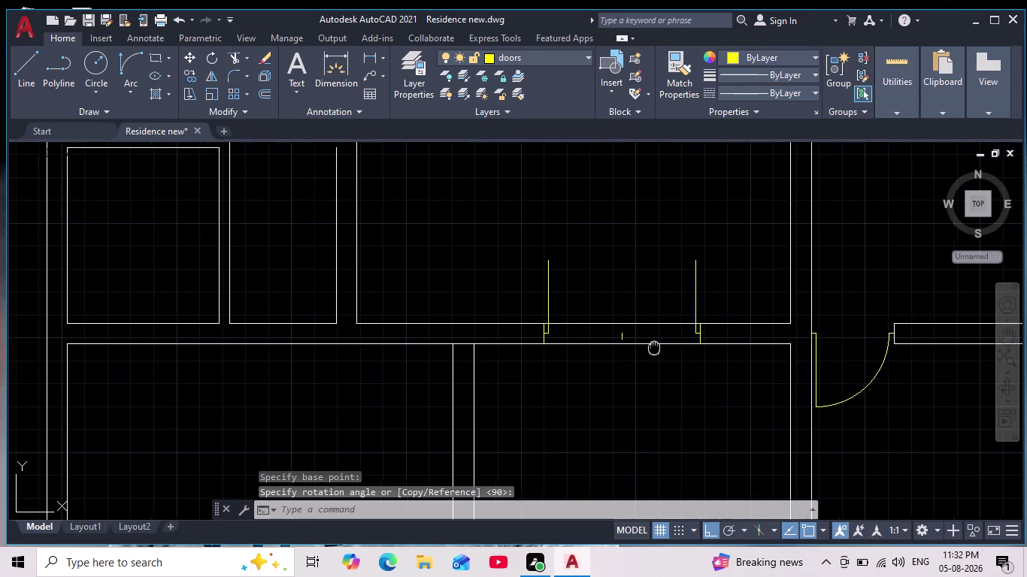
middle_drag(642, 348, 599, 349)
scroll(up, 3)
middle_drag(597, 348, 593, 377)
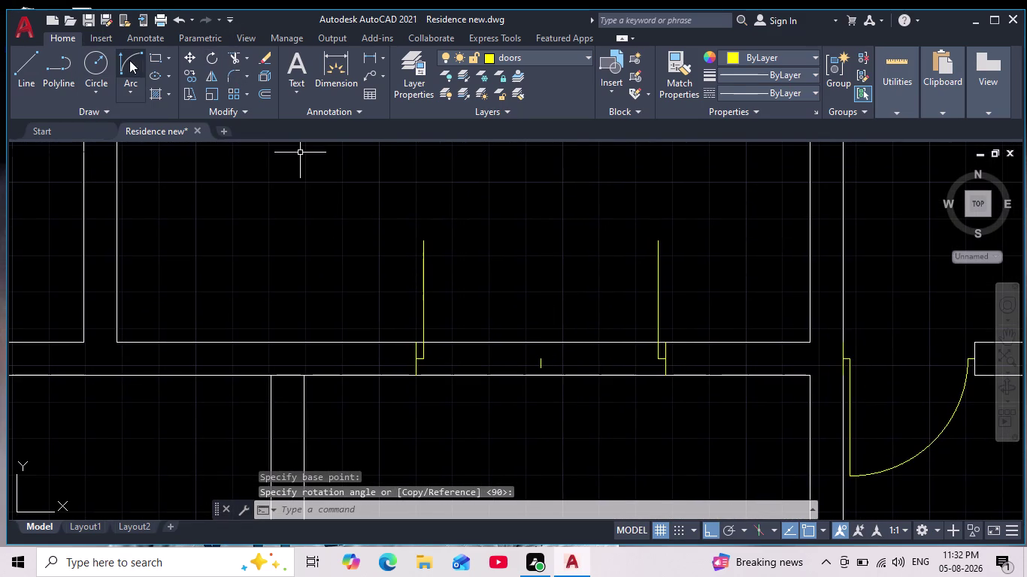
Place the first door leaf's swing arc in the wall opening.
drag(125, 59, 136, 60)
click(423, 239)
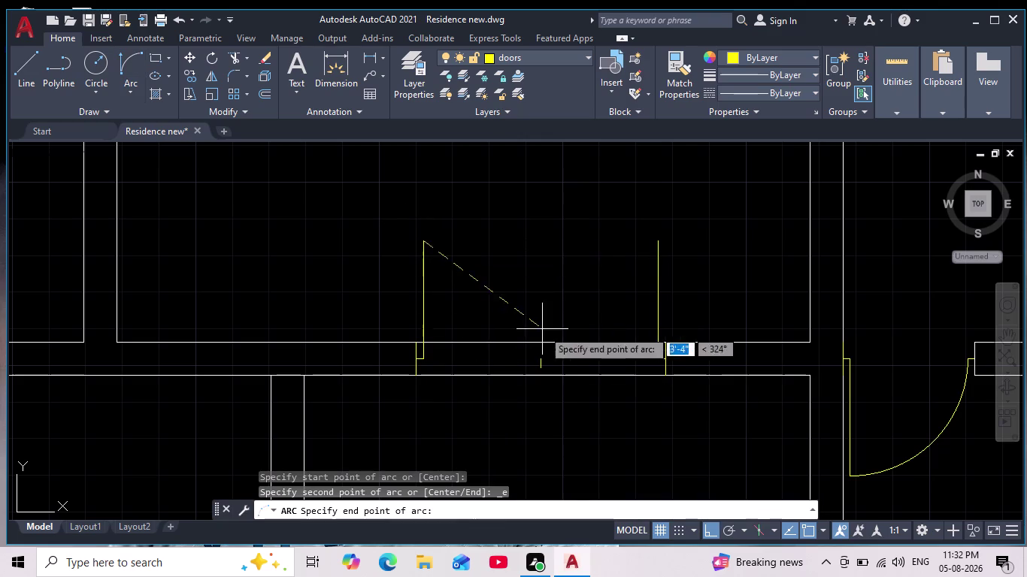
scroll(up, 3)
click(480, 356)
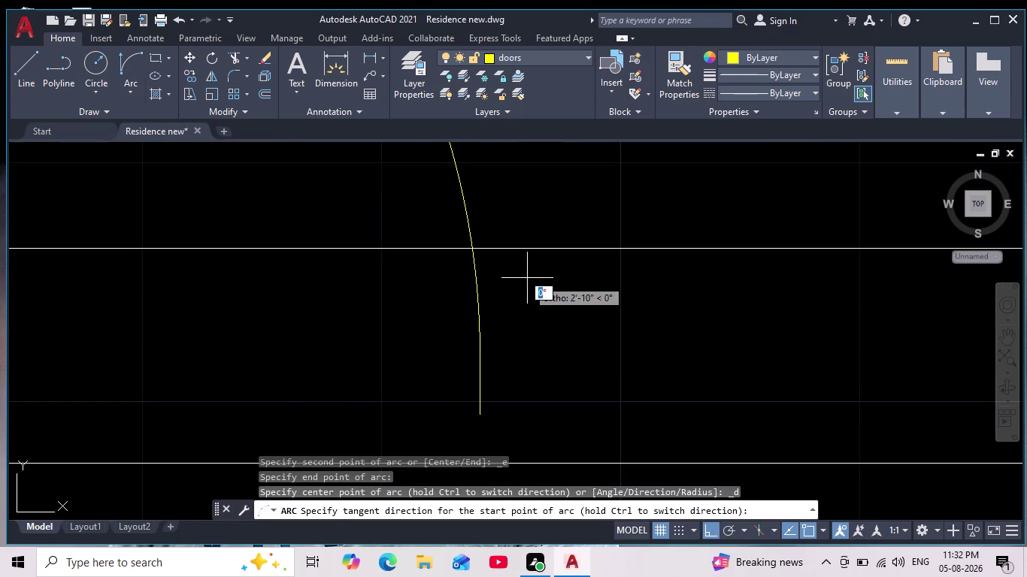
scroll(down, 3)
middle_drag(531, 288, 537, 338)
Start another door arc at the opening, then abandon it.
click(560, 241)
key(space)
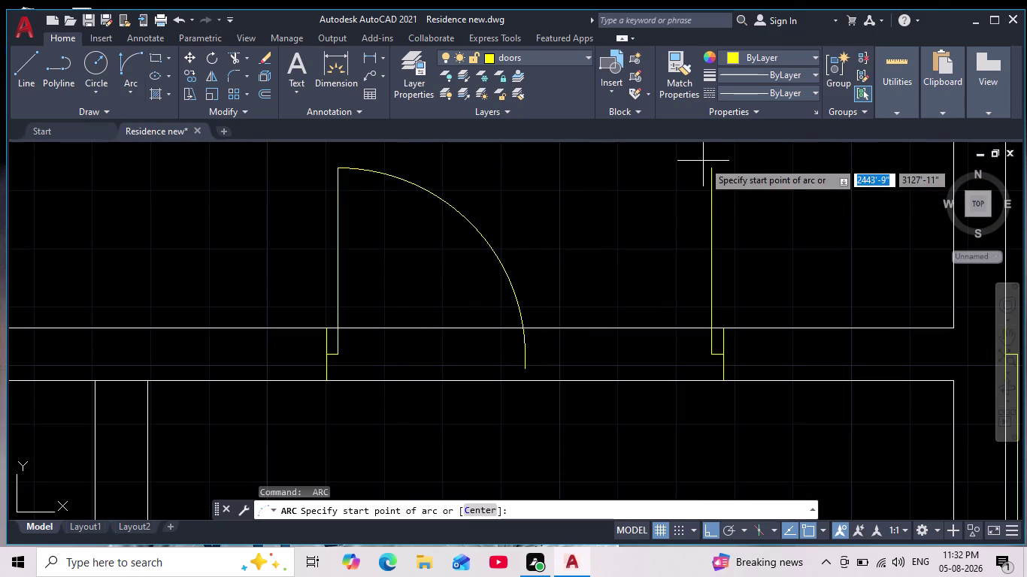
click(709, 171)
scroll(up, 3)
click(508, 398)
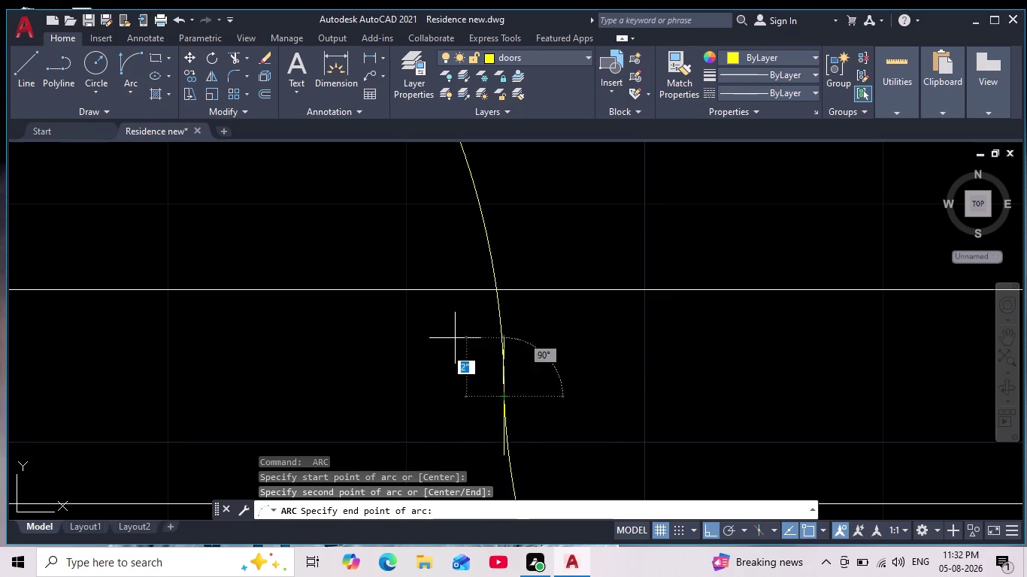
scroll(down, 3)
key(Escape)
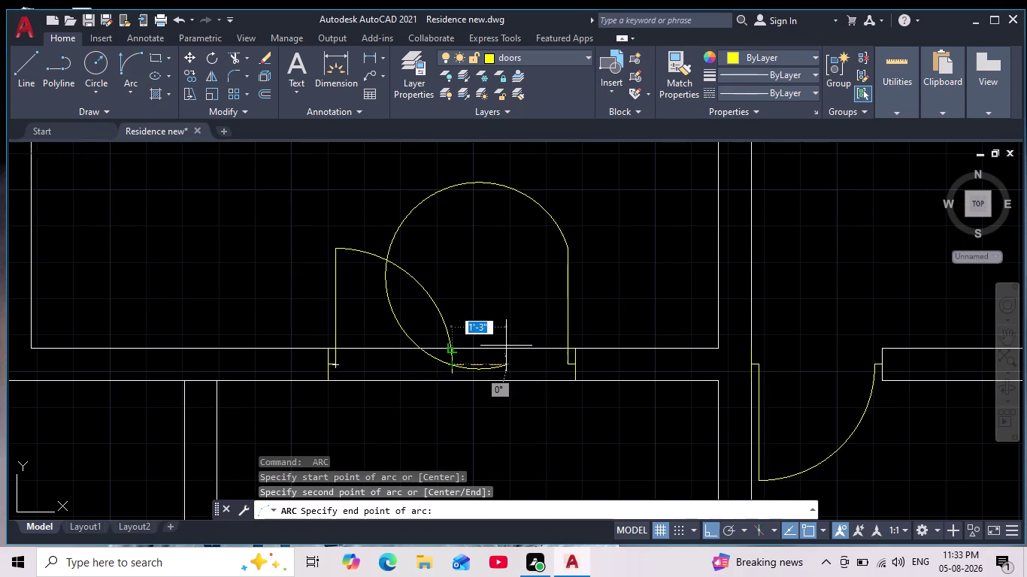
Draw the second swing arc by start, end and direction, meeting the first mid-opening.
click(131, 61)
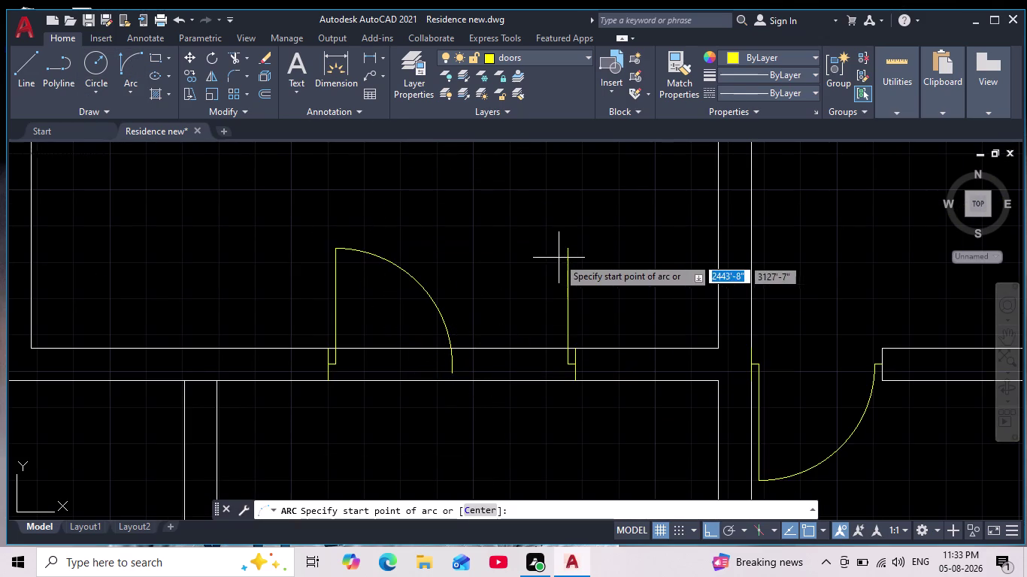
click(569, 247)
scroll(up, 3)
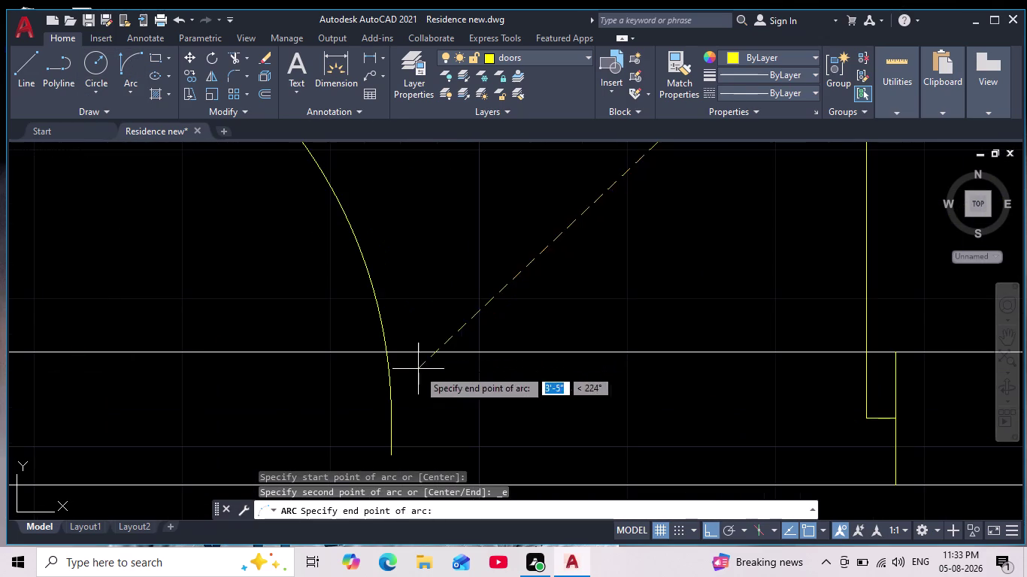
click(389, 420)
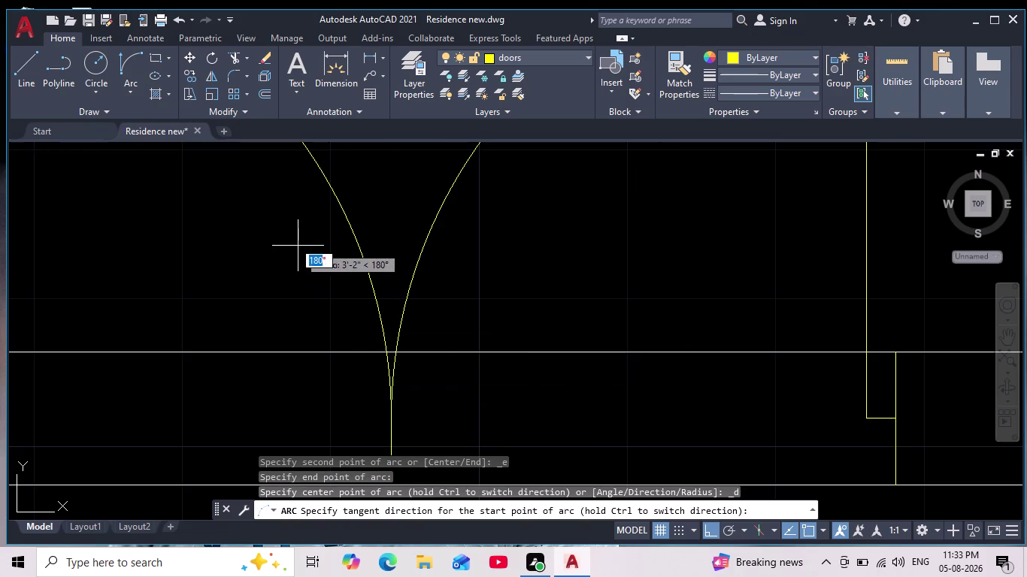
scroll(down, 3)
click(298, 246)
scroll(down, 3)
middle_drag(308, 276, 349, 272)
scroll(up, 3)
scroll(up, 3)
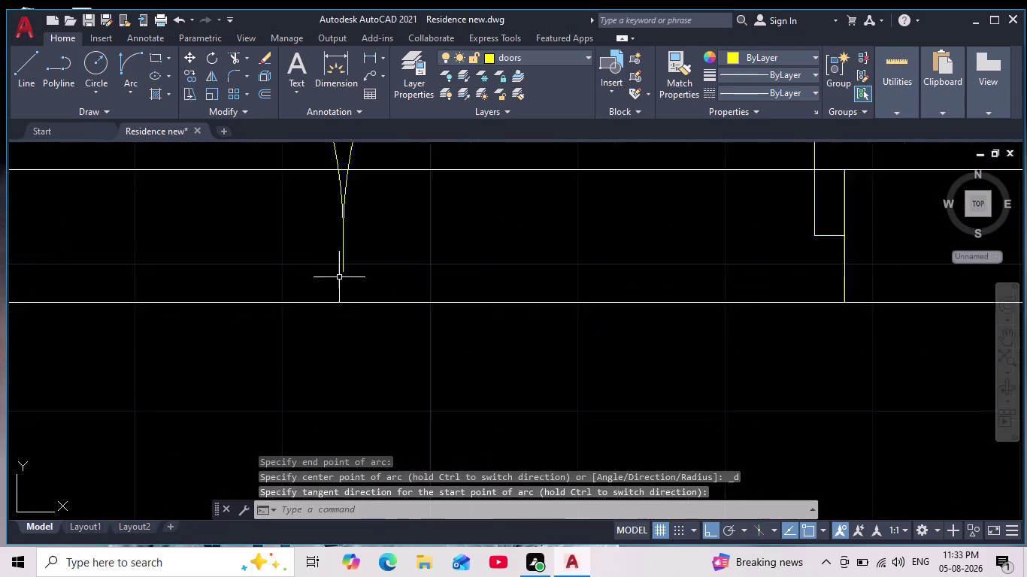
scroll(up, 3)
Window-select the stray object, delete it, and return to the double door.
click(369, 266)
click(297, 285)
key(Delete)
scroll(down, 3)
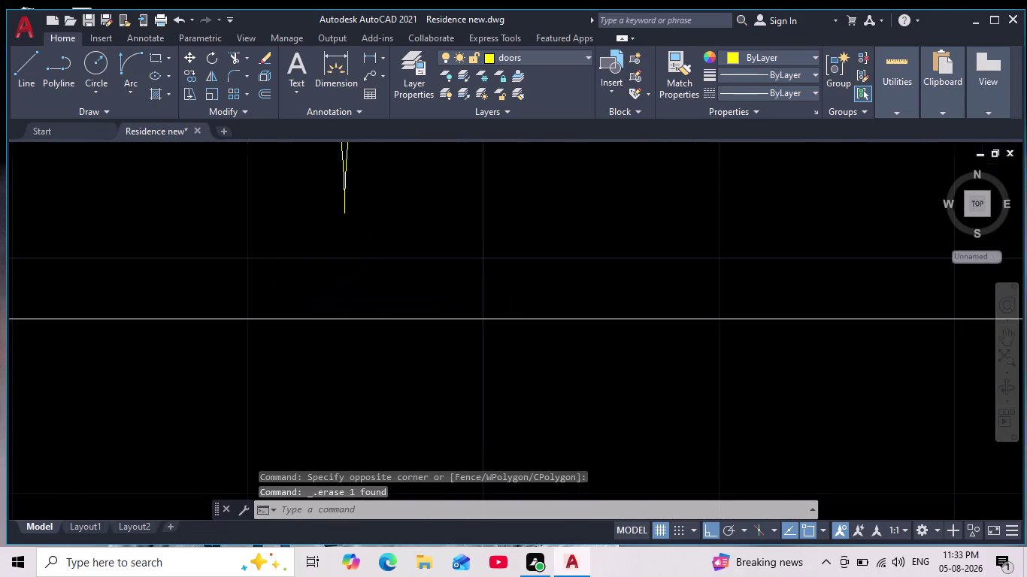
scroll(down, 3)
scroll(down, 3)
middle_drag(314, 304, 322, 303)
scroll(up, 3)
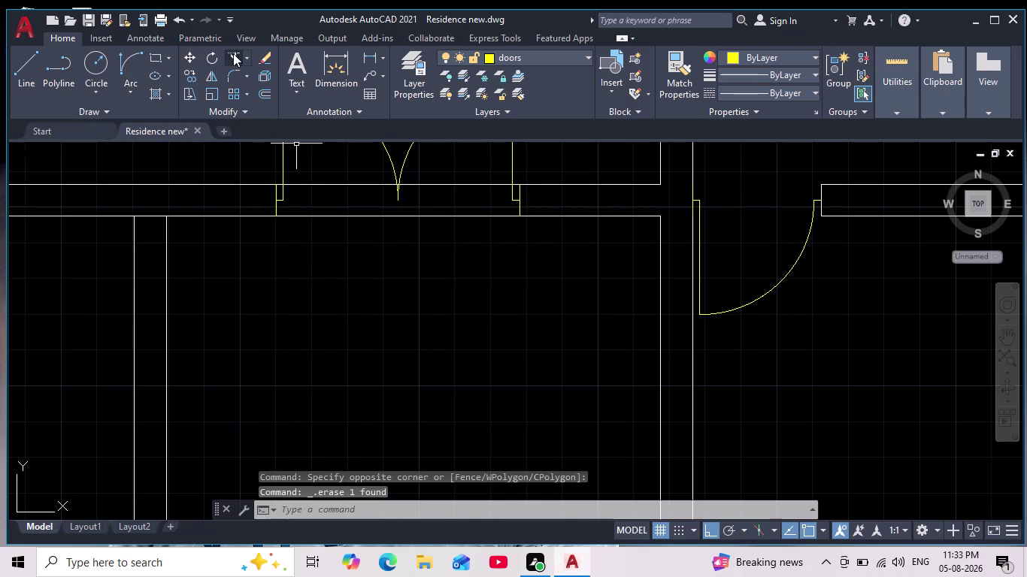
Start Trim and fence-cut the wall lines across the double door opening.
click(233, 54)
scroll(down, 3)
drag(311, 167, 323, 208)
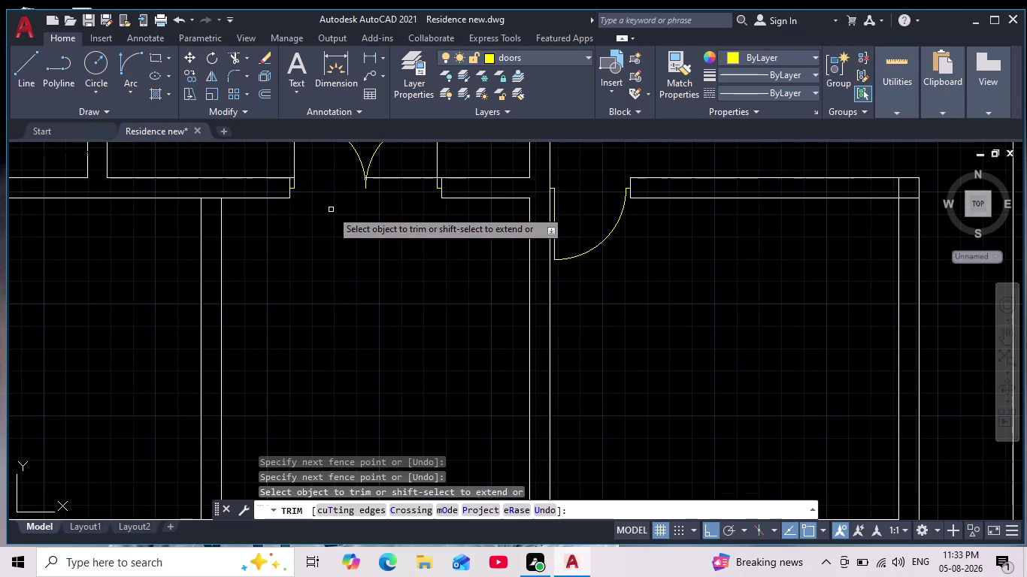
drag(385, 173, 392, 203)
scroll(down, 3)
scroll(up, 3)
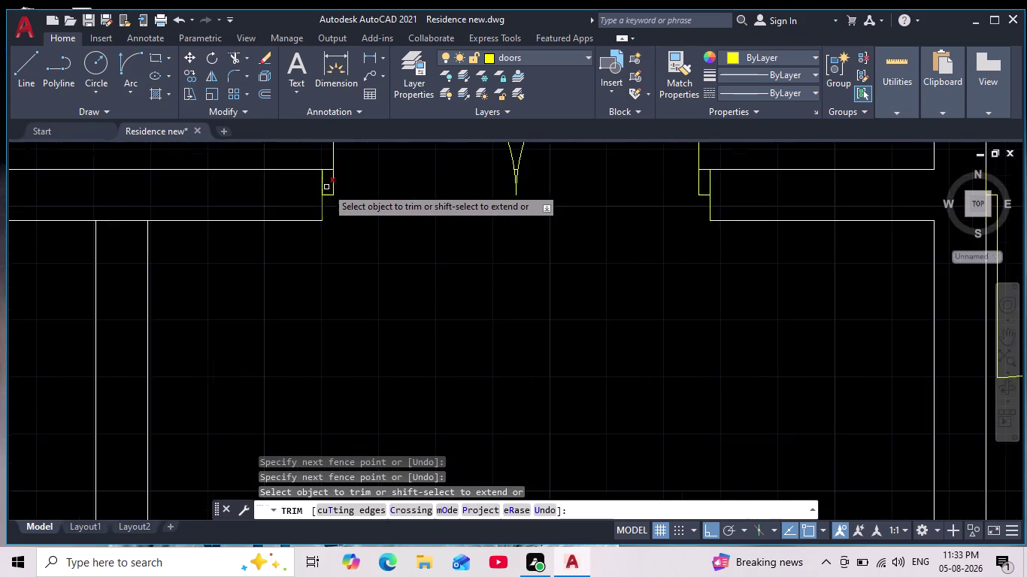
scroll(up, 3)
drag(342, 156, 354, 214)
Fence-cut the remaining excess wall segments, then cancel the command.
scroll(down, 3)
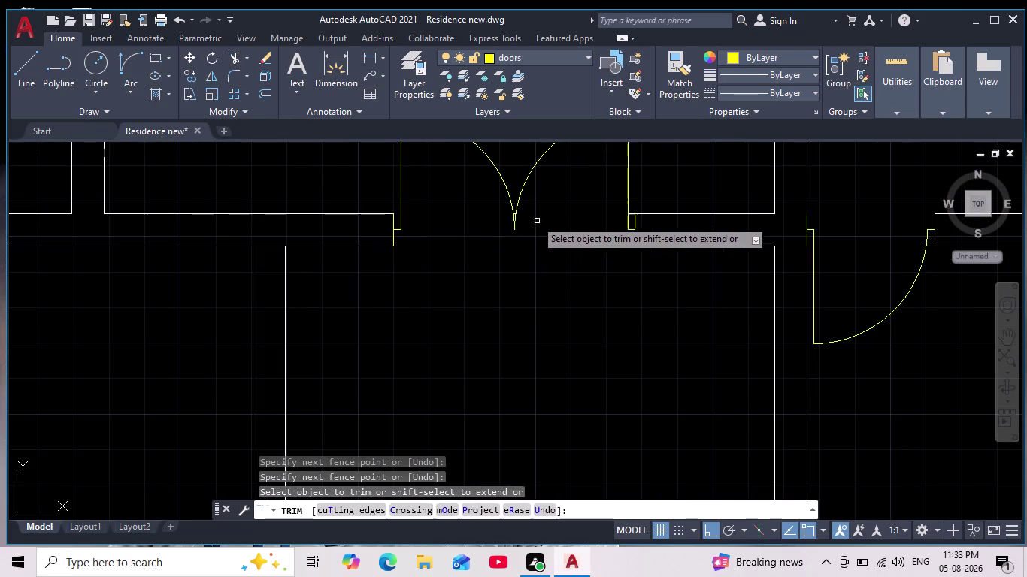
scroll(up, 3)
scroll(up, 3)
drag(572, 268, 583, 311)
scroll(down, 3)
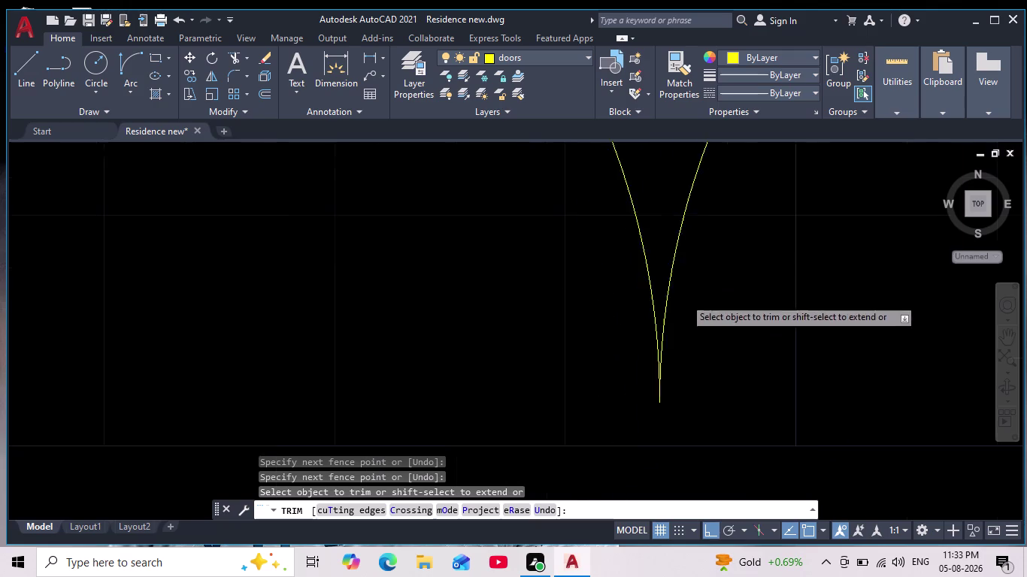
middle_drag(744, 318, 430, 403)
scroll(up, 3)
drag(648, 324, 630, 397)
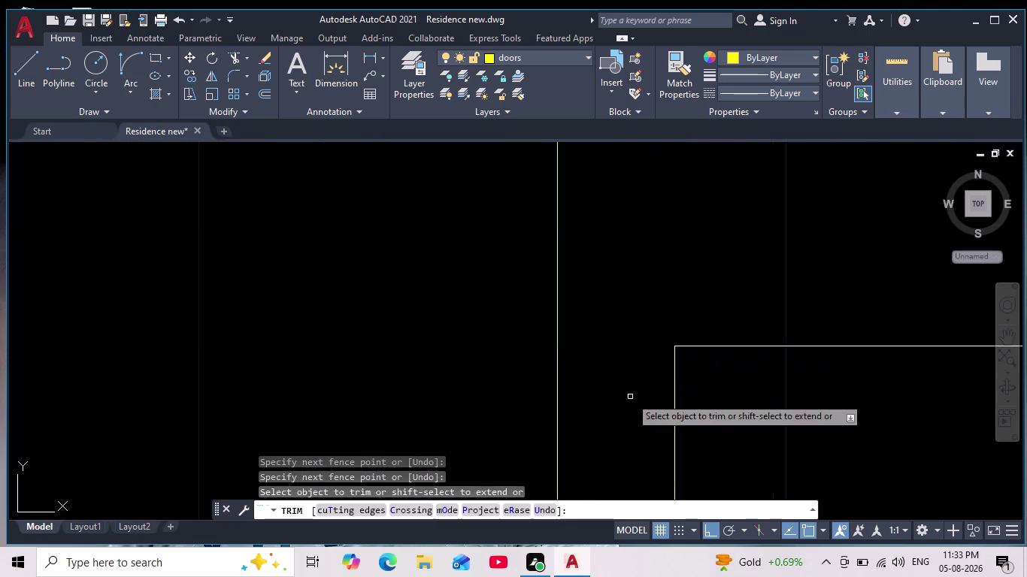
key(Escape)
key(Escape)
key(Escape)
key(Escape)
key(Escape)
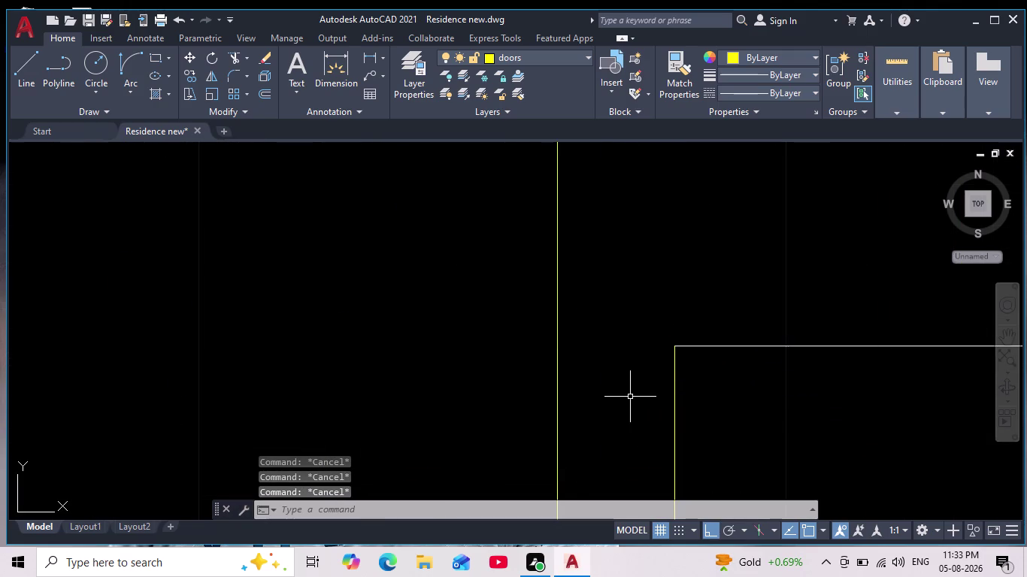
scroll(down, 3)
middle_drag(634, 366, 546, 319)
scroll(down, 3)
scroll(down, 3)
middle_drag(504, 375, 503, 372)
scroll(down, 3)
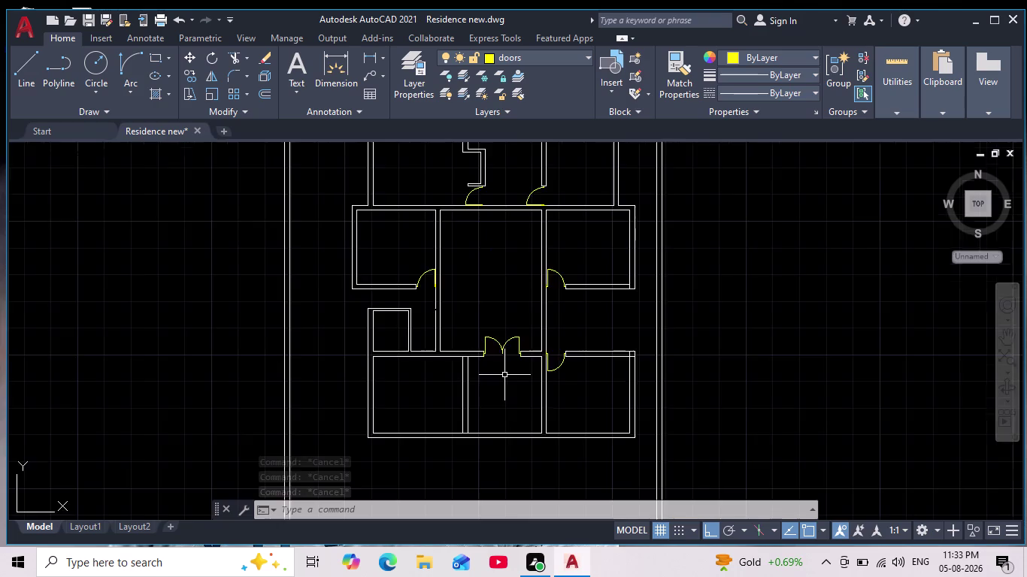
scroll(down, 3)
middle_drag(502, 373, 476, 336)
scroll(up, 3)
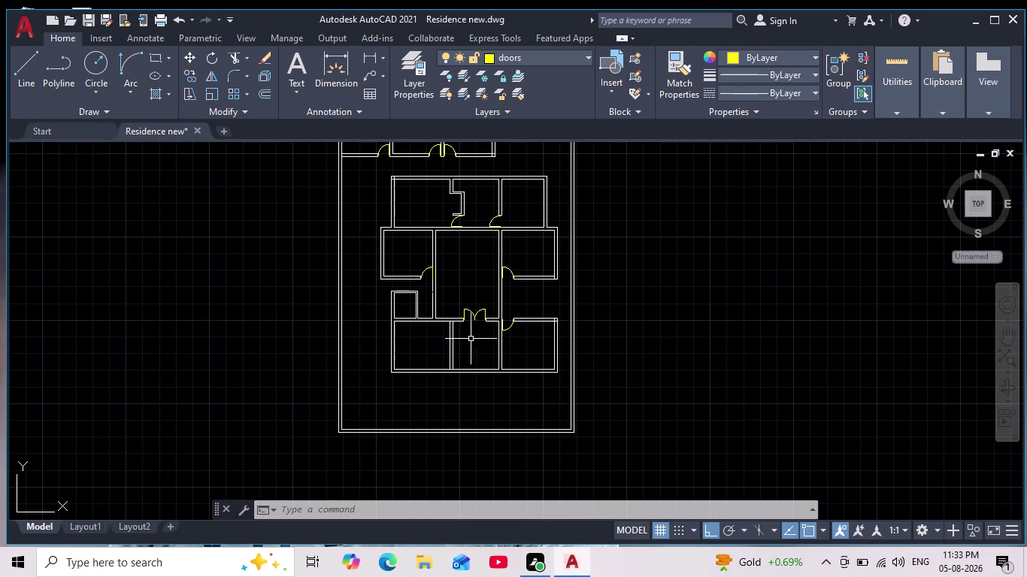
scroll(up, 3)
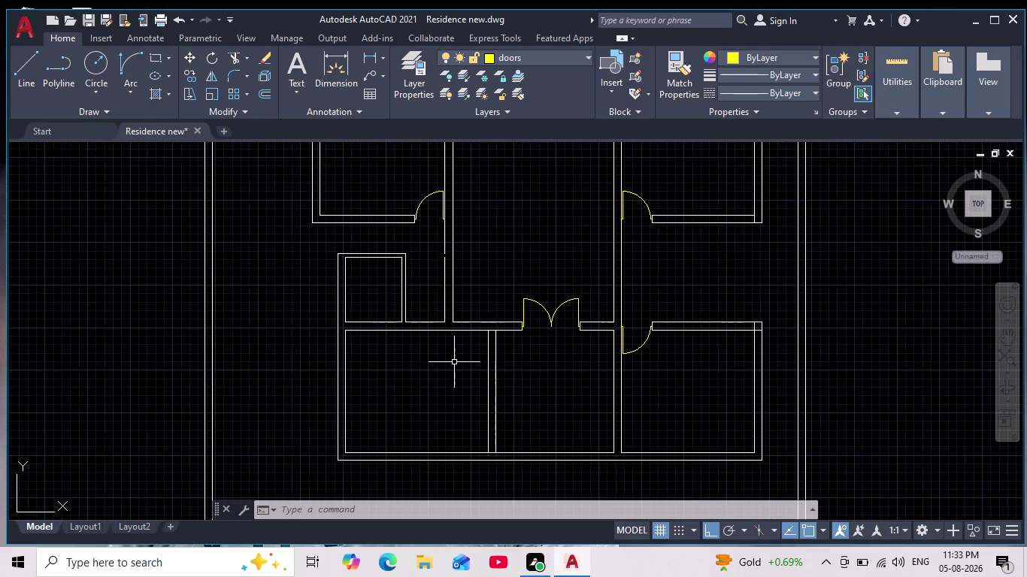
middle_drag(463, 404, 440, 302)
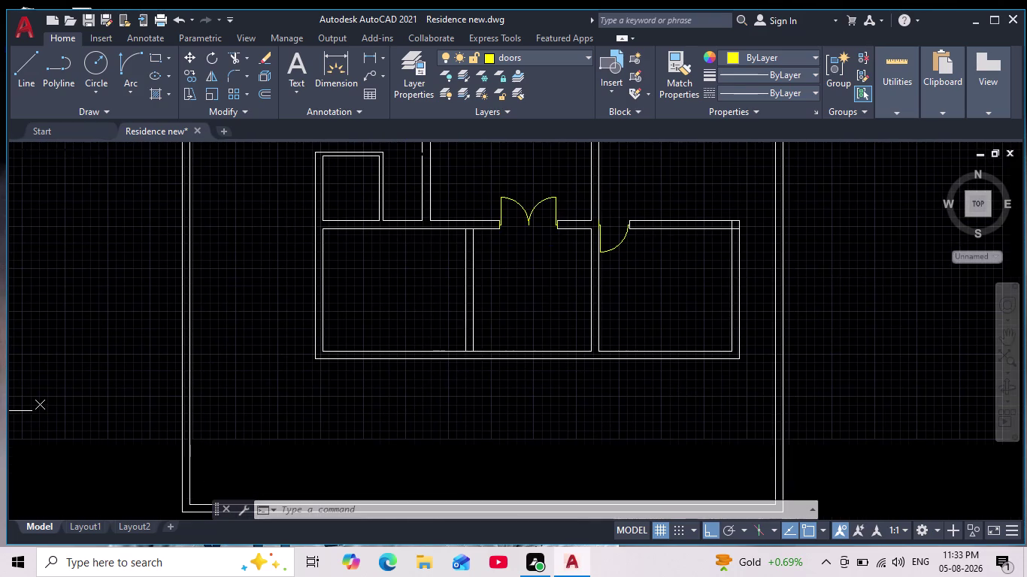
scroll(up, 3)
drag(28, 66, 45, 68)
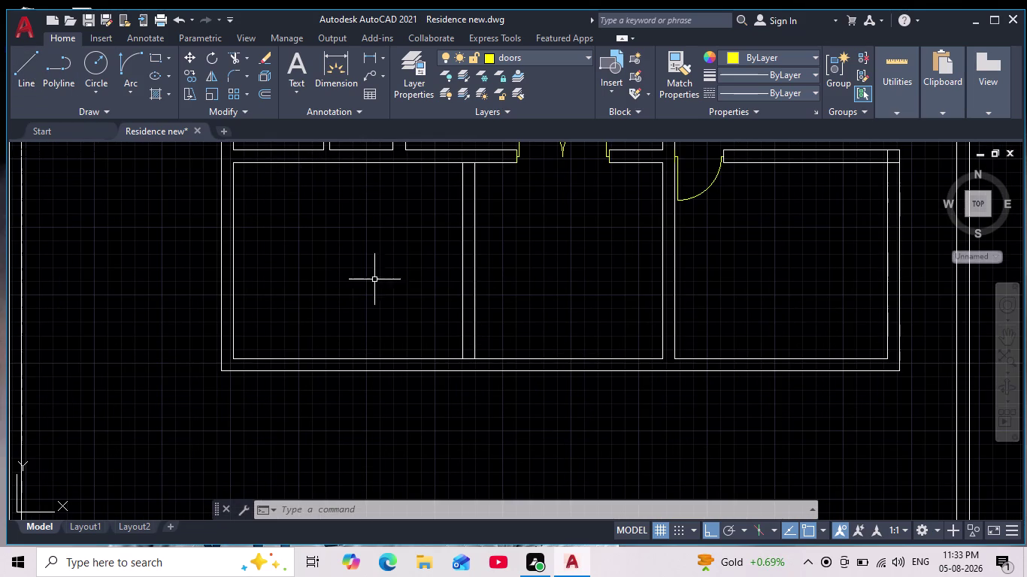
scroll(up, 3)
scroll(up, 3)
scroll(down, 3)
middle_drag(427, 290, 430, 364)
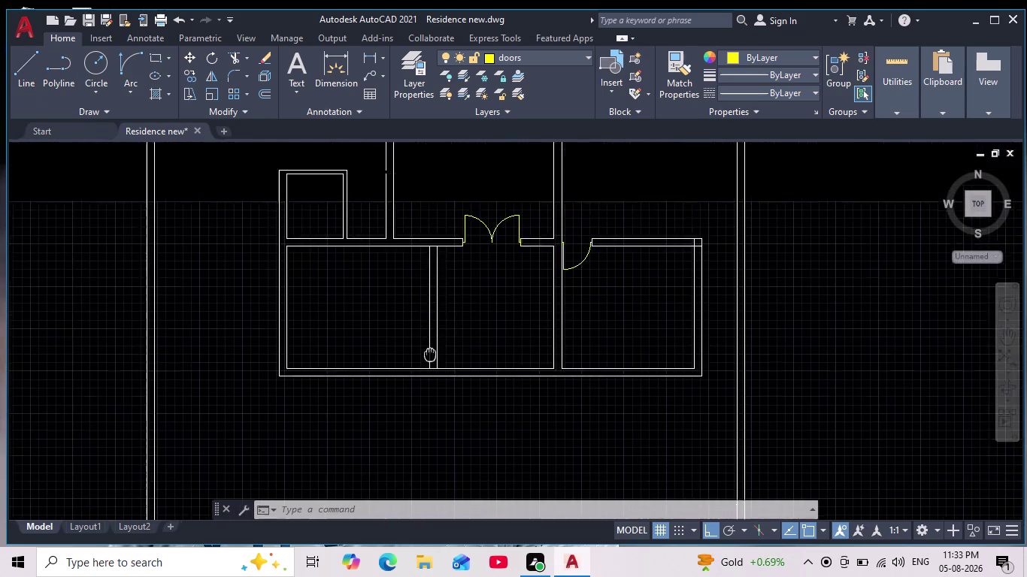
middle_drag(429, 364, 426, 402)
scroll(down, 3)
scroll(up, 3)
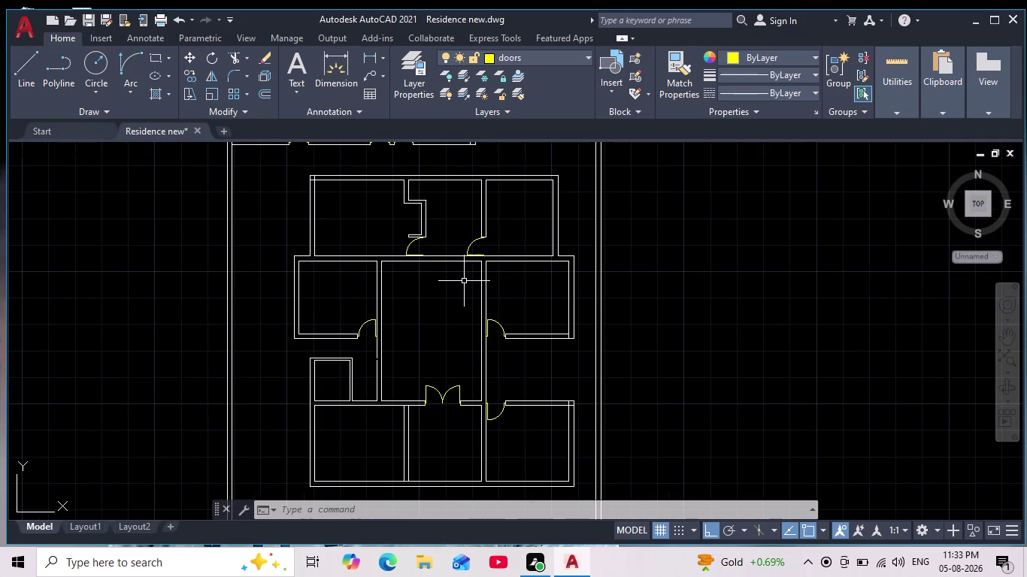
scroll(up, 3)
Select the upper door swing and begin copying it from a base point.
drag(376, 215, 376, 236)
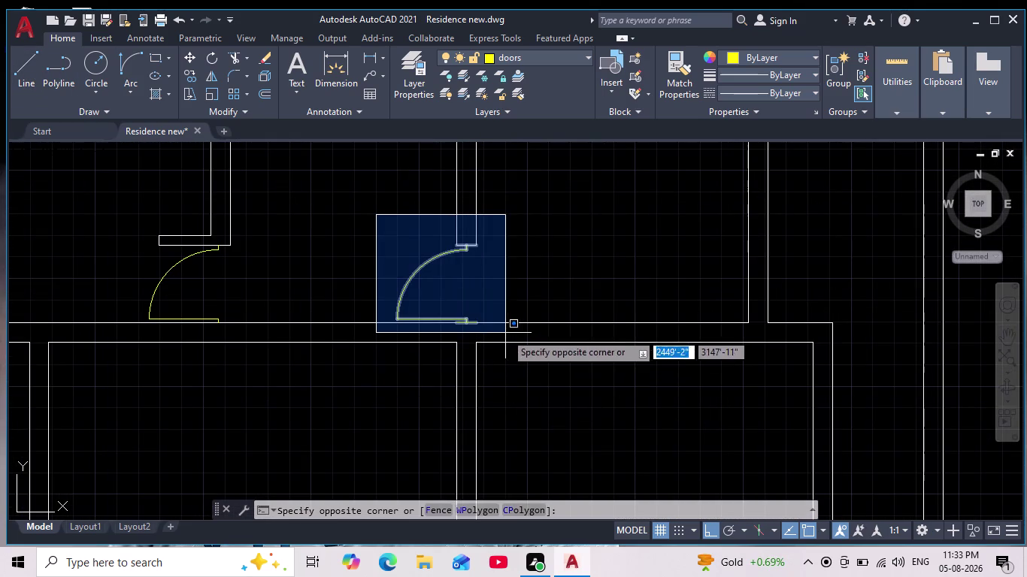
click(493, 333)
click(191, 75)
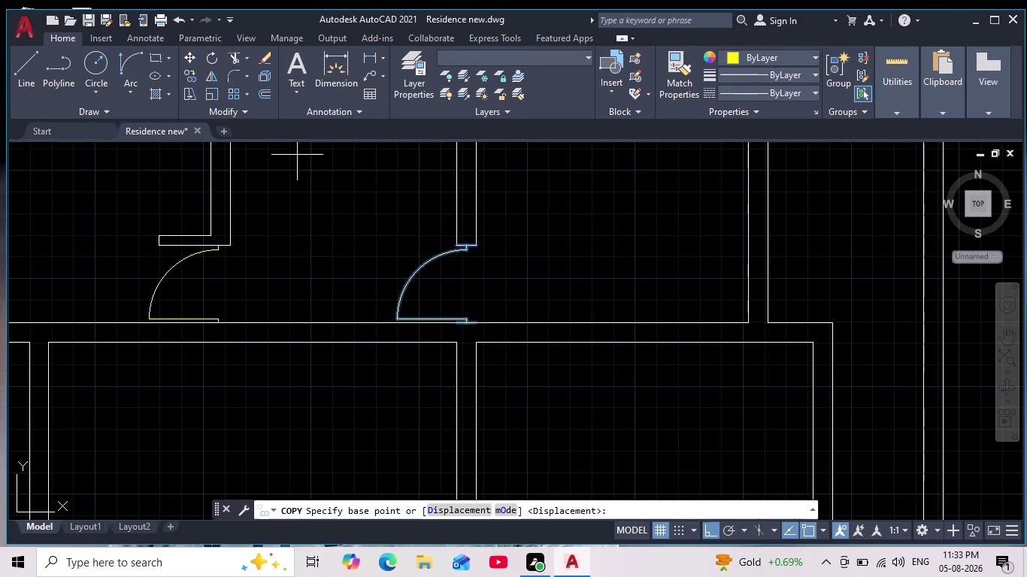
scroll(up, 3)
click(407, 187)
scroll(up, 3)
scroll(down, 3)
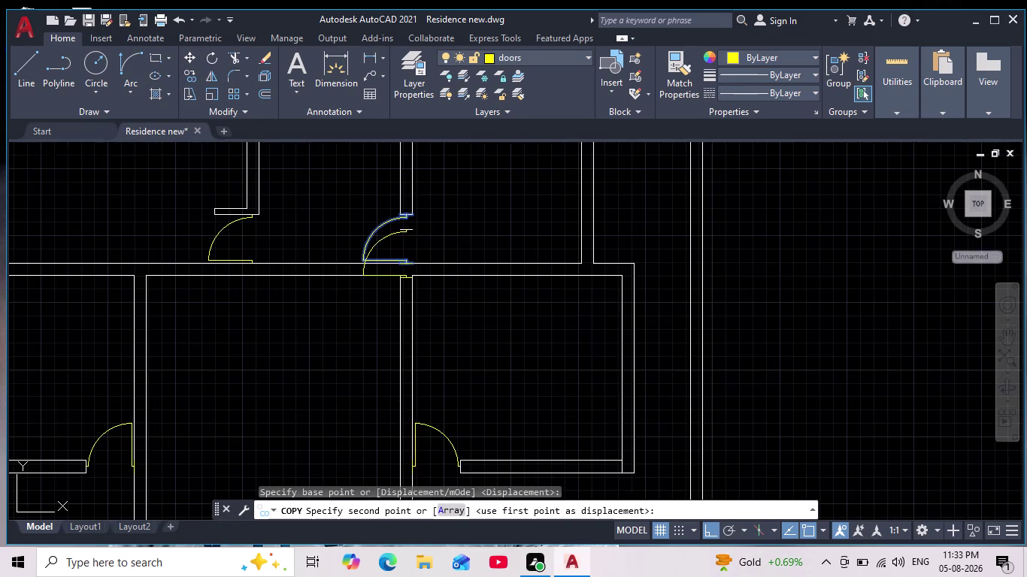
middle_drag(421, 326, 499, 174)
click(716, 543)
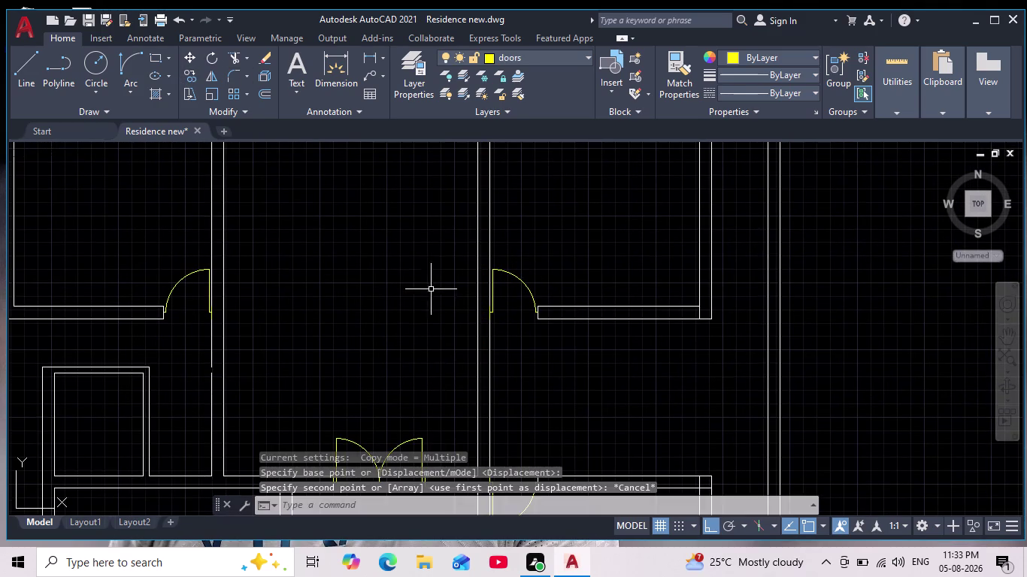
Bring the door swing back into view and window-select it again.
middle_drag(437, 262, 459, 227)
middle_drag(534, 329, 520, 459)
scroll(down, 3)
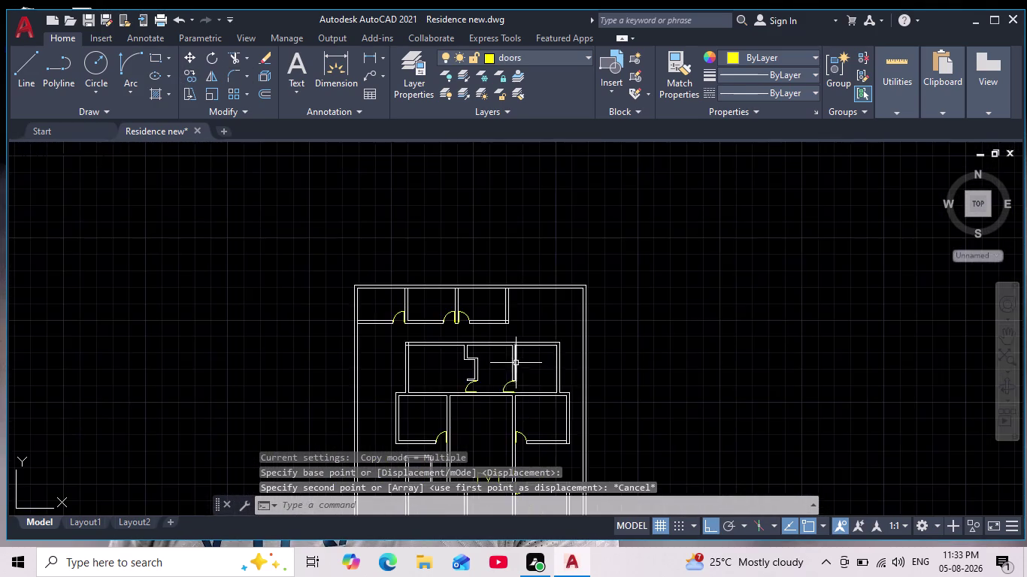
scroll(up, 3)
middle_drag(511, 382, 482, 256)
drag(397, 268, 406, 295)
click(499, 355)
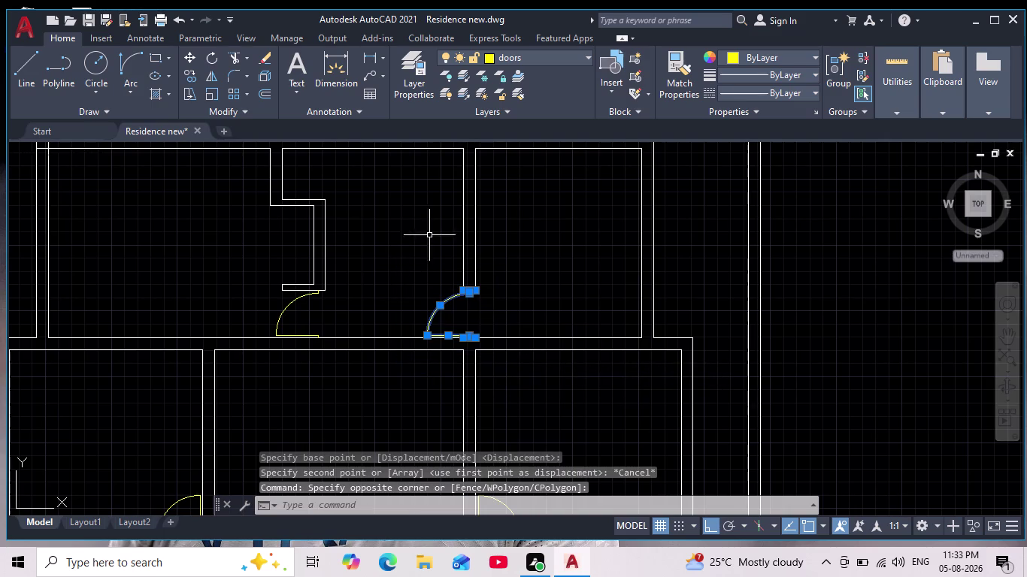
Copy the door swing toward the lower room again, then cancel the copy.
click(196, 77)
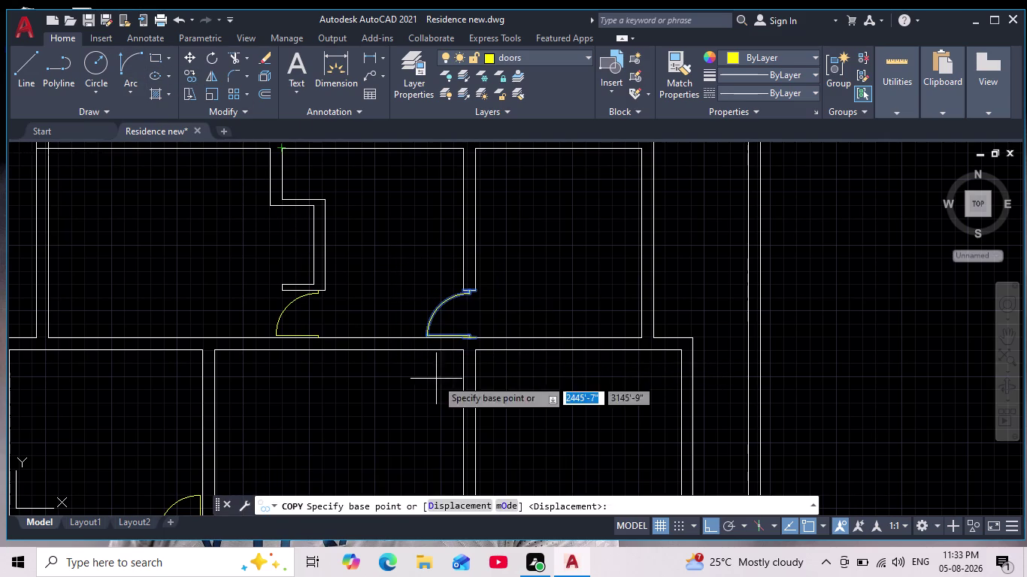
scroll(up, 3)
click(448, 323)
scroll(down, 3)
middle_drag(478, 322, 449, 204)
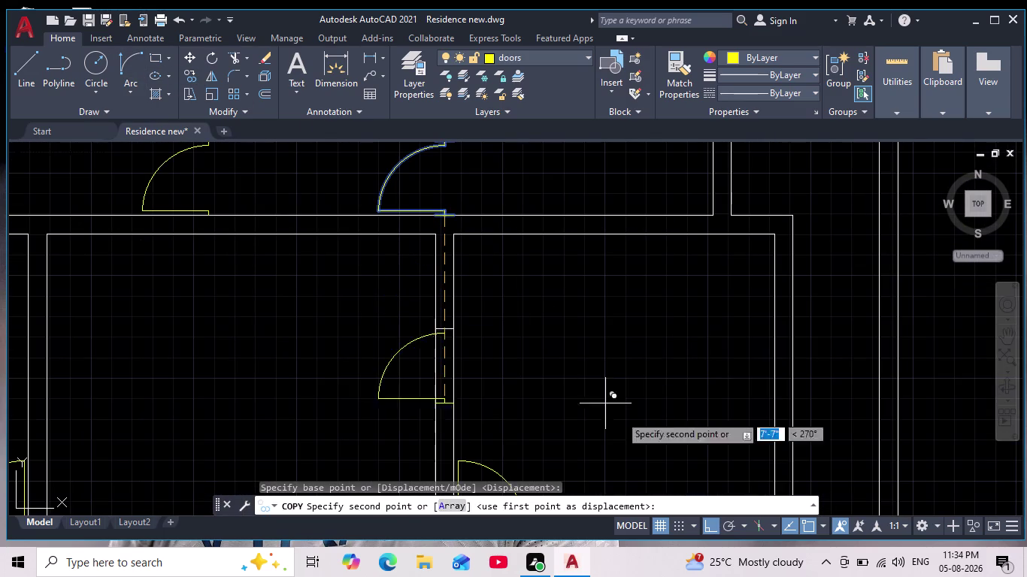
click(706, 519)
scroll(down, 3)
middle_drag(390, 251, 402, 209)
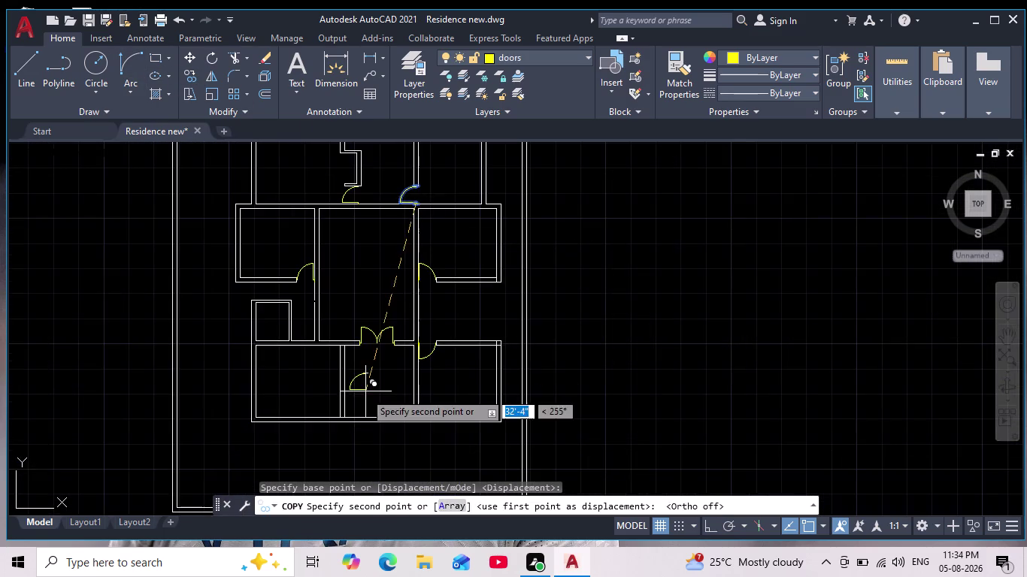
middle_drag(365, 393, 423, 306)
scroll(up, 3)
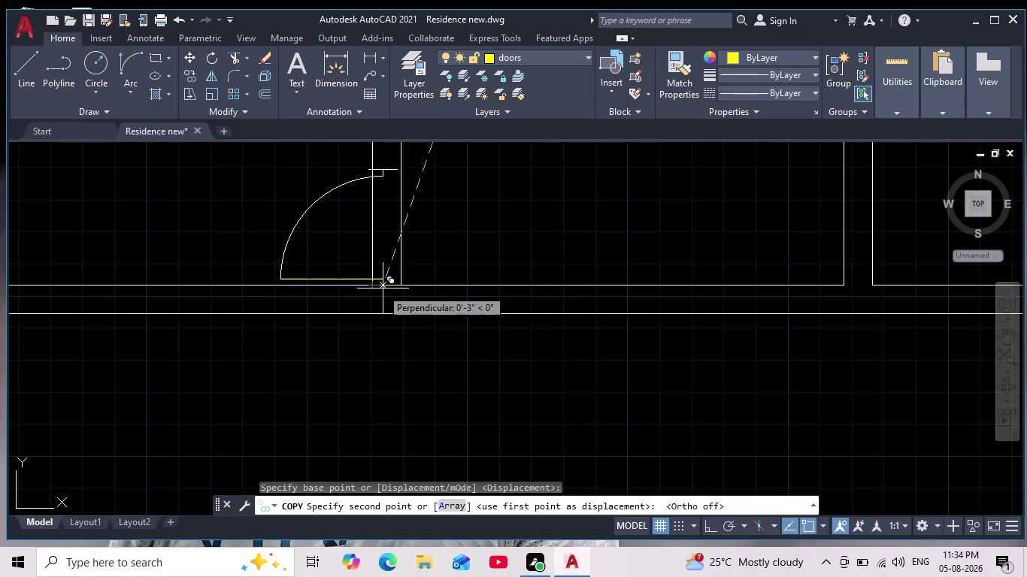
scroll(up, 3)
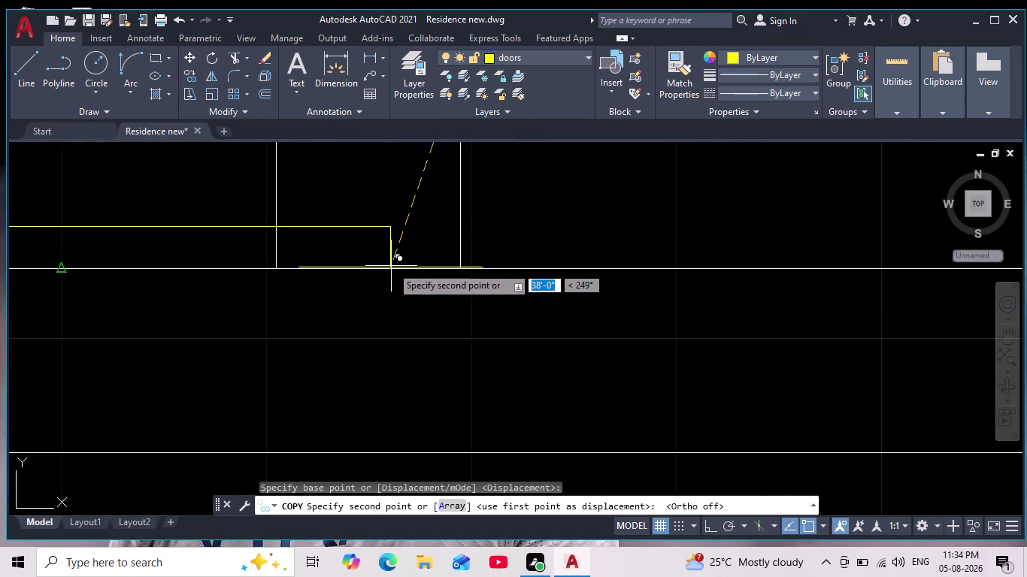
key(Escape)
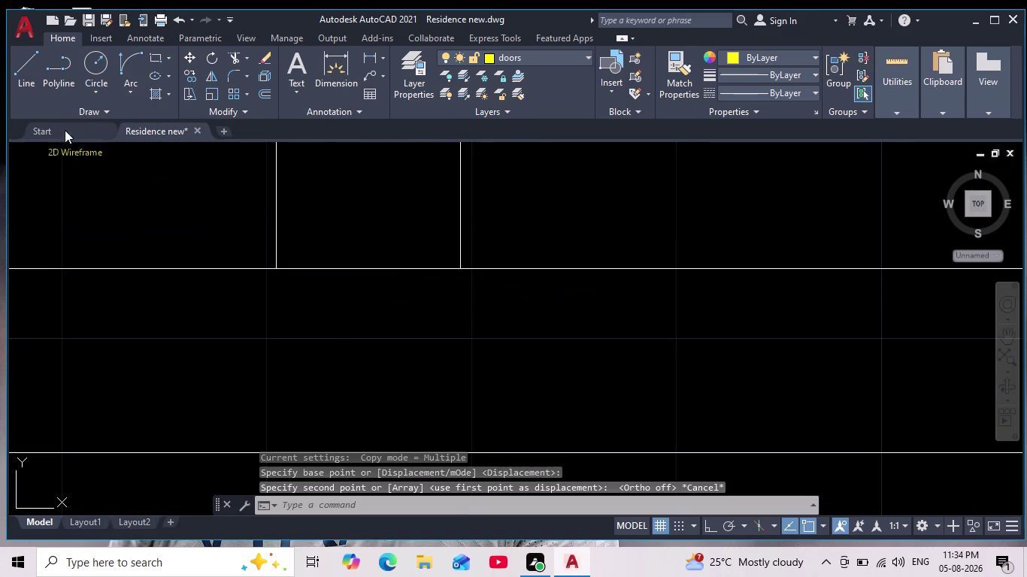
Draw a short line between the two wall lines along the lower wall edge.
click(31, 76)
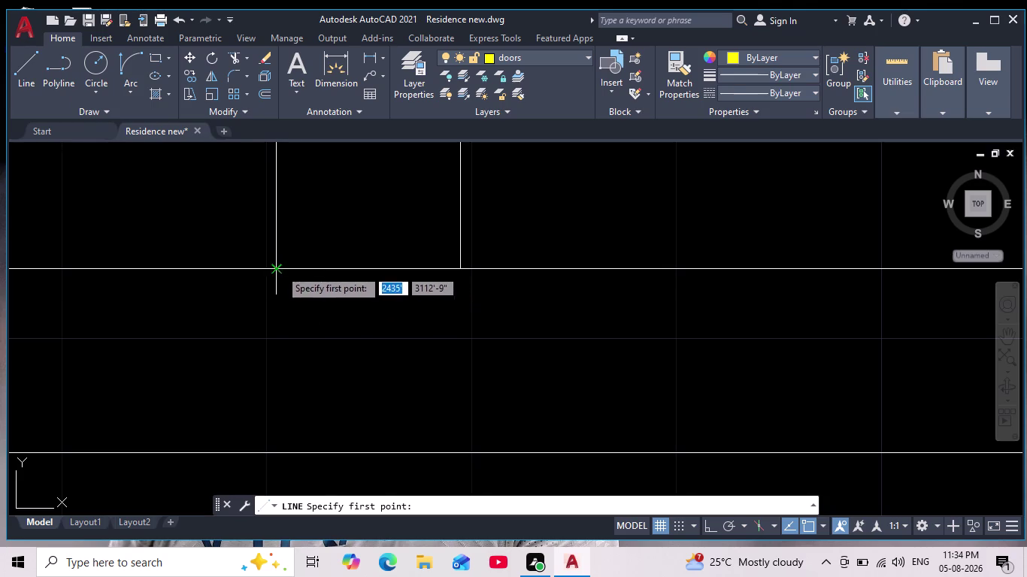
click(279, 267)
click(462, 268)
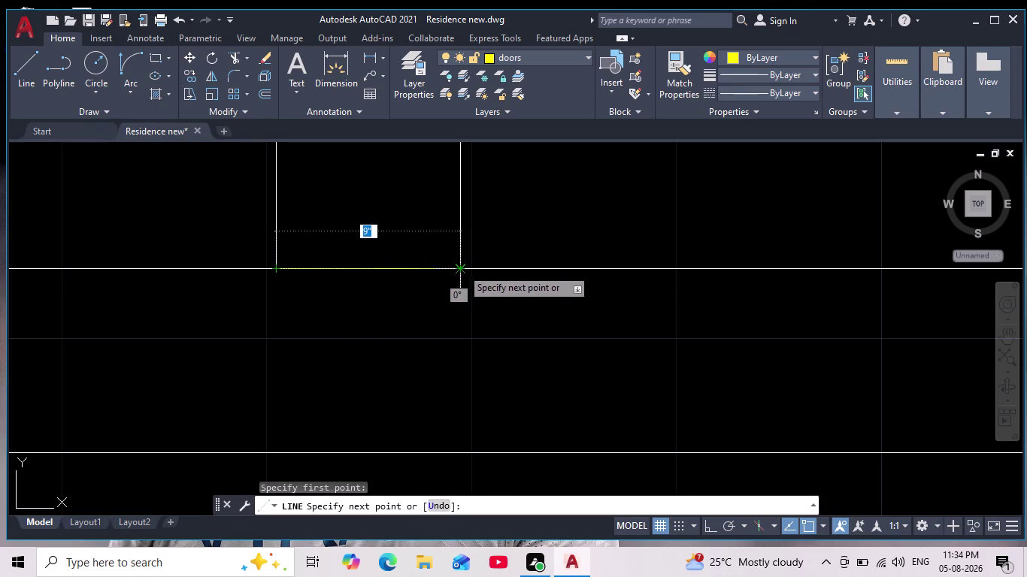
key(Escape)
scroll(down, 3)
middle_drag(337, 209, 327, 339)
scroll(down, 3)
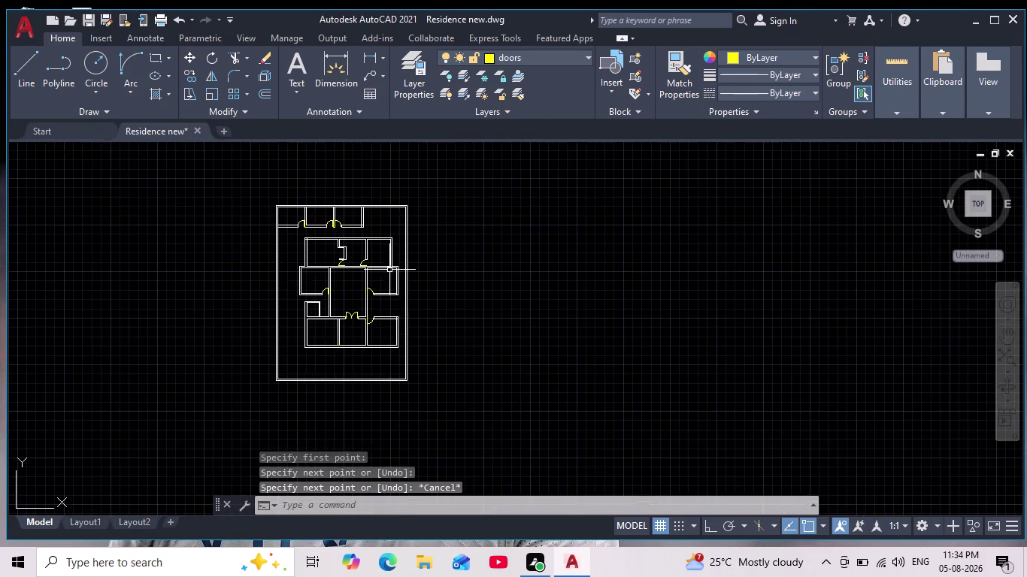
scroll(up, 3)
Window-select the upper door swing and copy it from a base point on the wall.
click(198, 190)
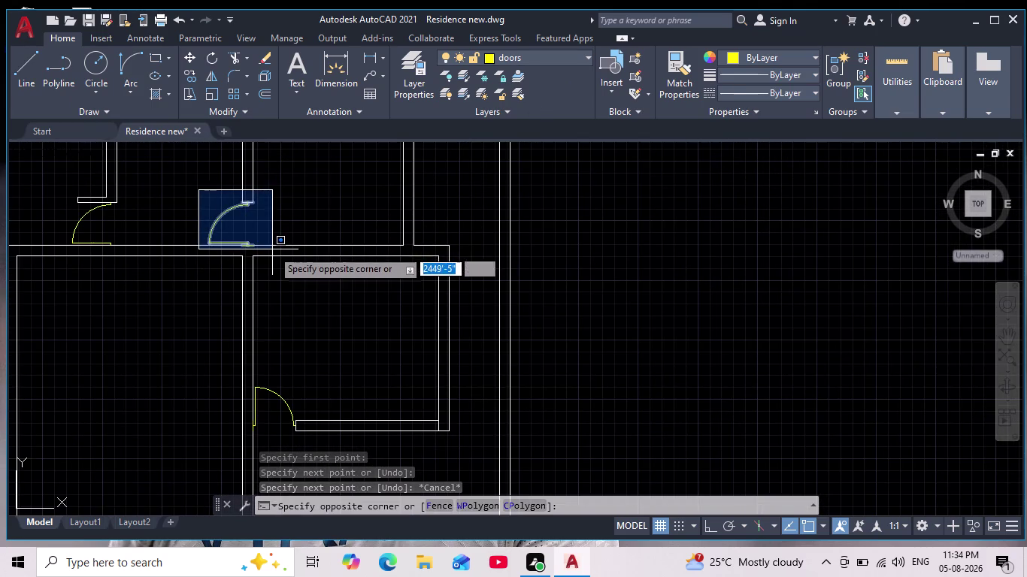
click(263, 251)
scroll(down, 3)
middle_drag(288, 280, 328, 272)
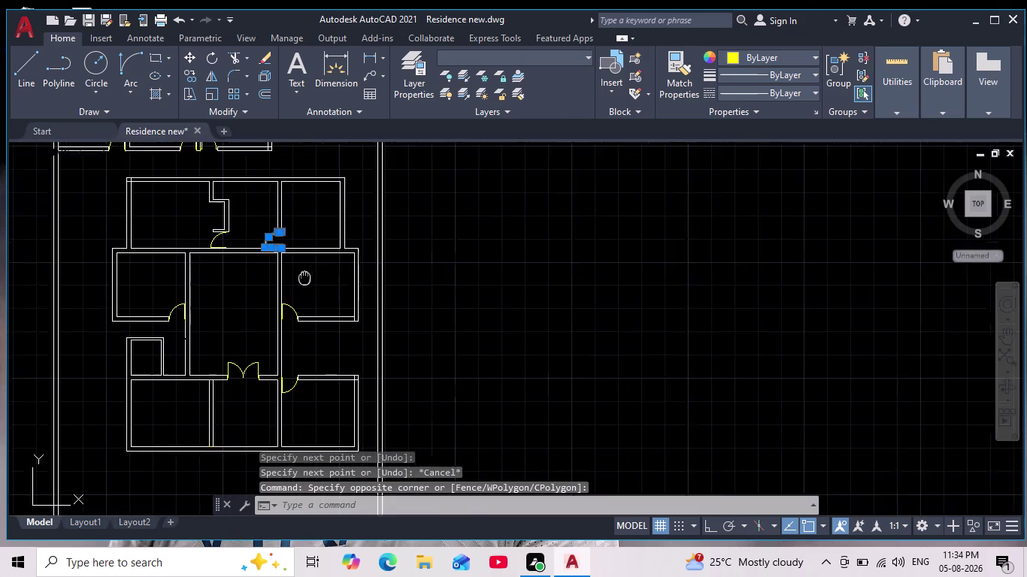
middle_drag(328, 271, 351, 263)
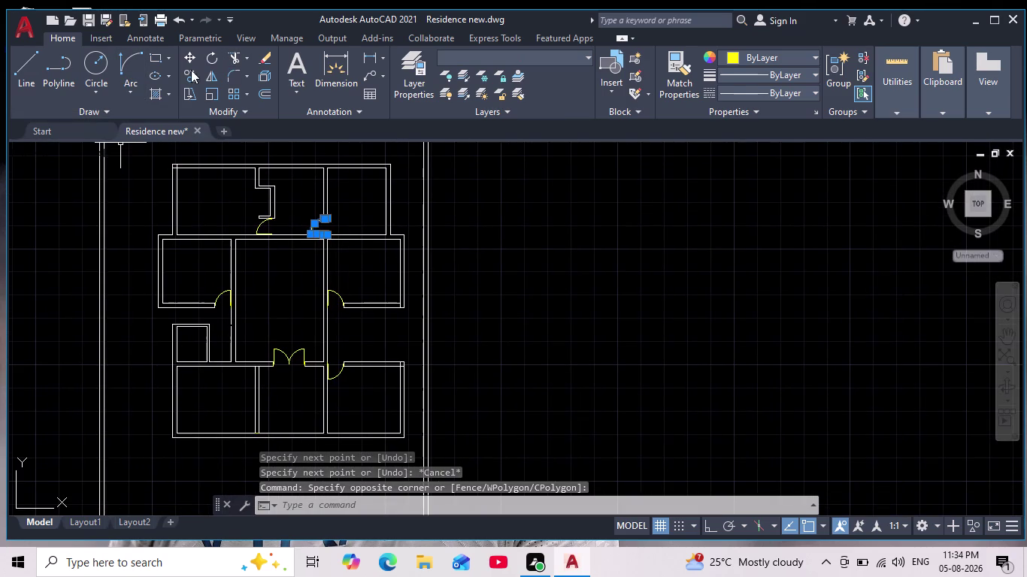
click(190, 73)
scroll(up, 3)
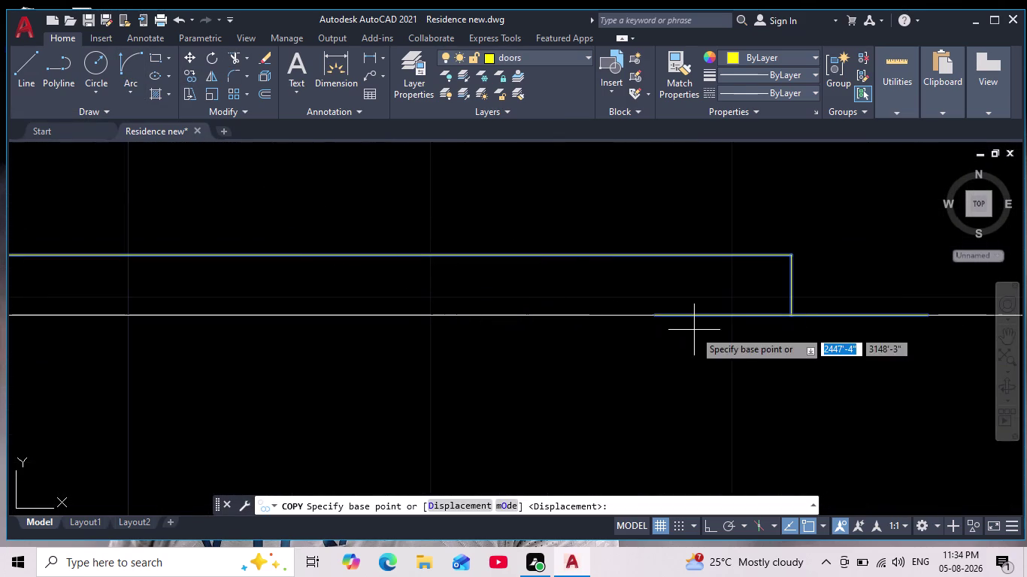
scroll(down, 3)
click(757, 332)
Place the door swing copy in the lower room's doorway and end Copy.
scroll(down, 3)
middle_drag(560, 382, 517, 187)
scroll(down, 3)
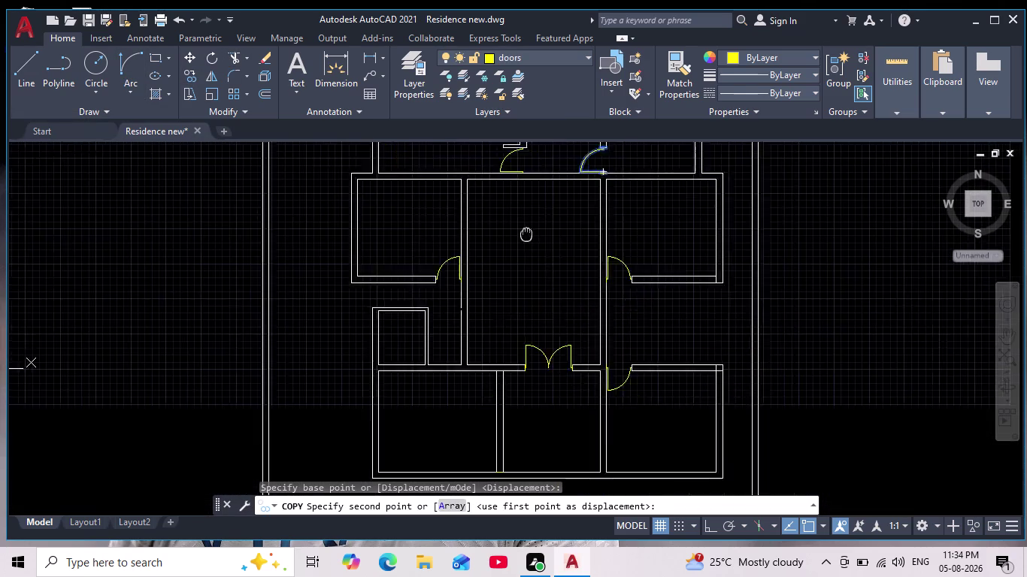
middle_drag(517, 187, 503, 135)
scroll(down, 3)
middle_drag(458, 278, 467, 330)
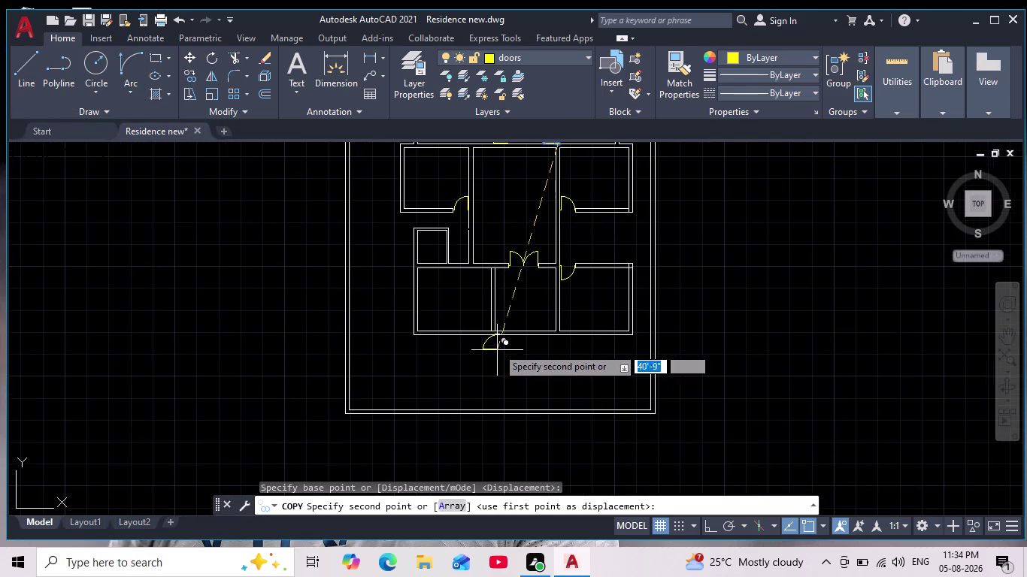
scroll(up, 3)
middle_drag(451, 265, 533, 422)
scroll(up, 3)
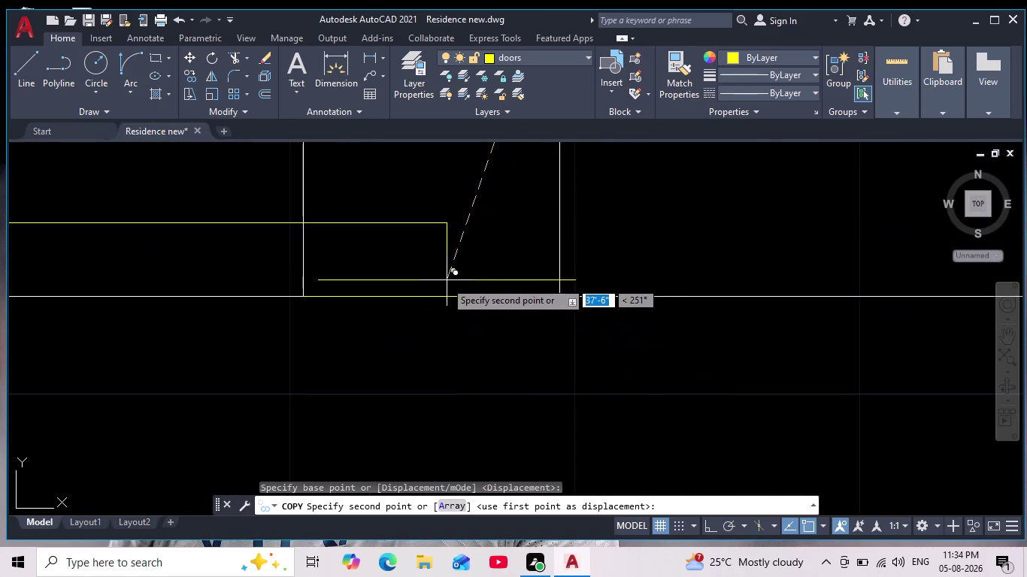
click(434, 296)
scroll(down, 3)
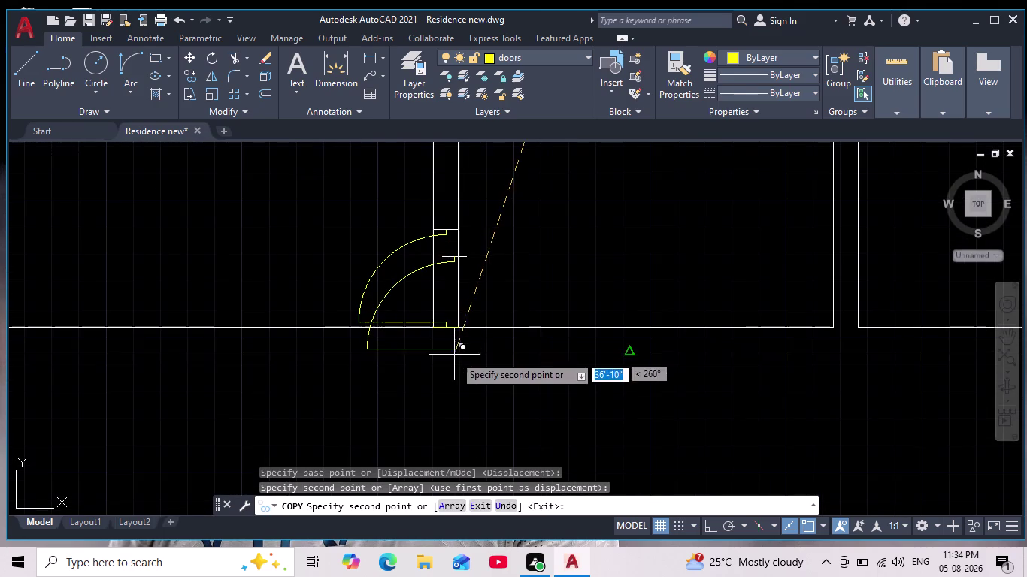
key(Escape)
scroll(down, 3)
middle_drag(494, 295, 488, 351)
scroll(up, 3)
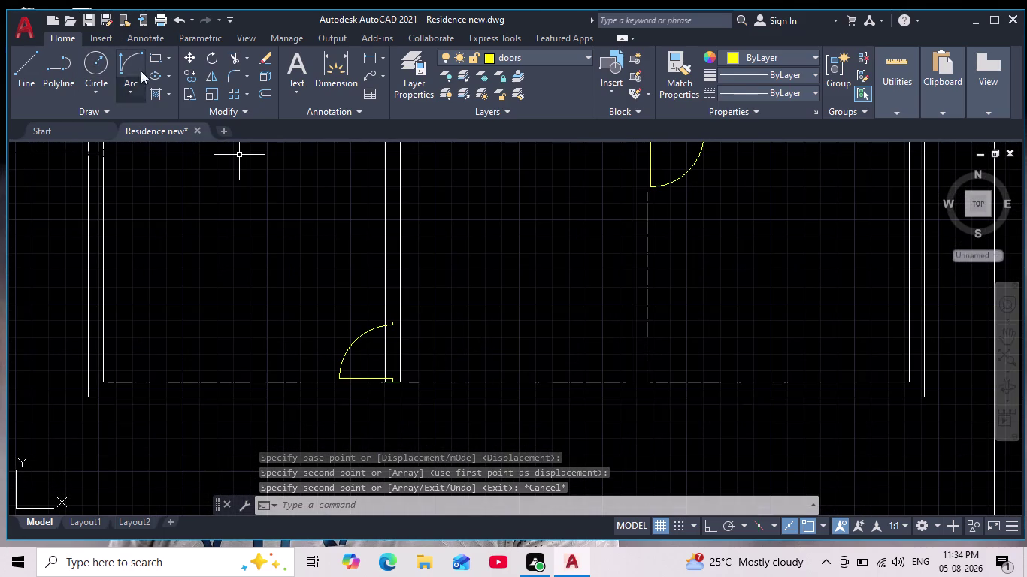
Trim the wall lines across the lower doorway with three fence cuts, then exit.
click(235, 57)
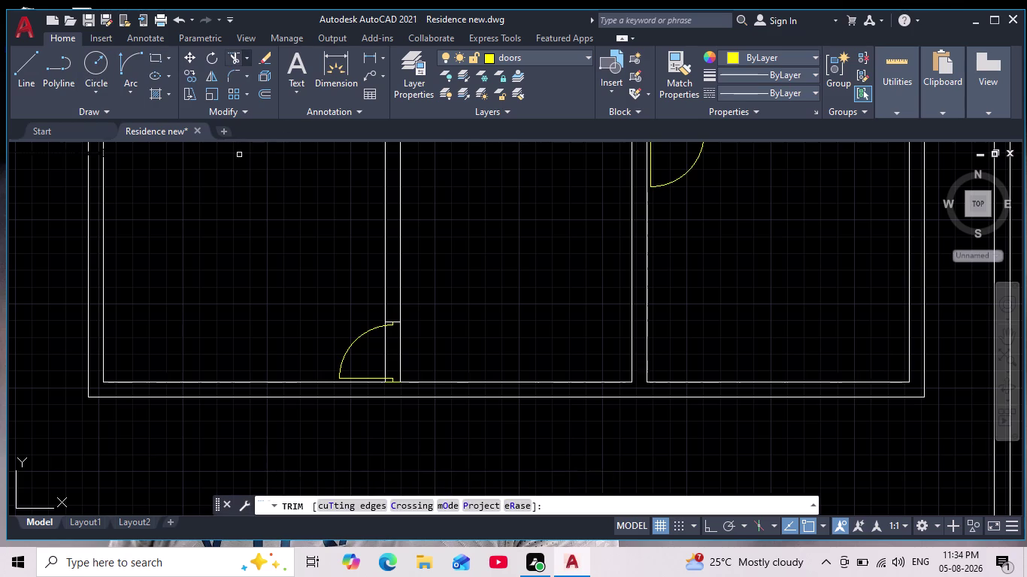
scroll(down, 3)
drag(387, 328, 428, 330)
scroll(up, 3)
scroll(up, 3)
drag(395, 243, 196, 243)
scroll(down, 3)
scroll(up, 3)
drag(178, 344, 257, 336)
key(Escape)
key(Escape)
key(Escape)
scroll(down, 3)
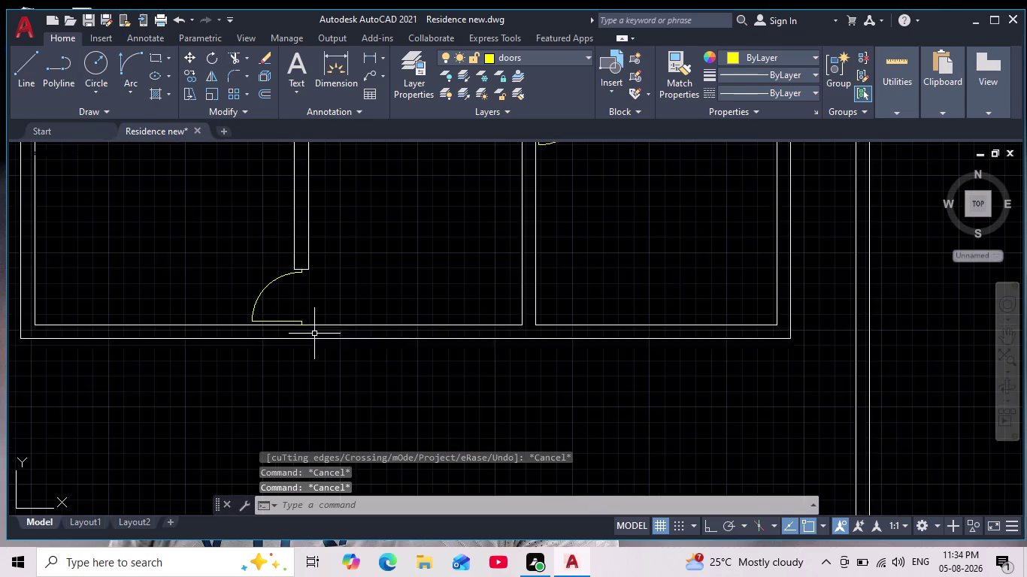
Pan and zoom in on the copied door swing in the lower room.
scroll(down, 3)
middle_drag(324, 367, 338, 287)
scroll(up, 3)
middle_drag(337, 296, 322, 379)
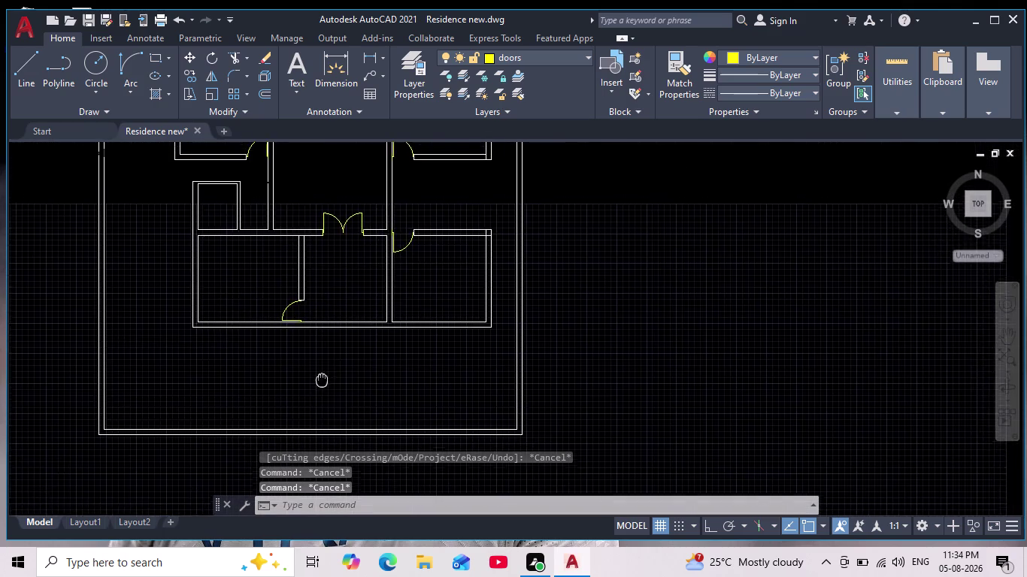
middle_drag(322, 379, 322, 381)
scroll(down, 3)
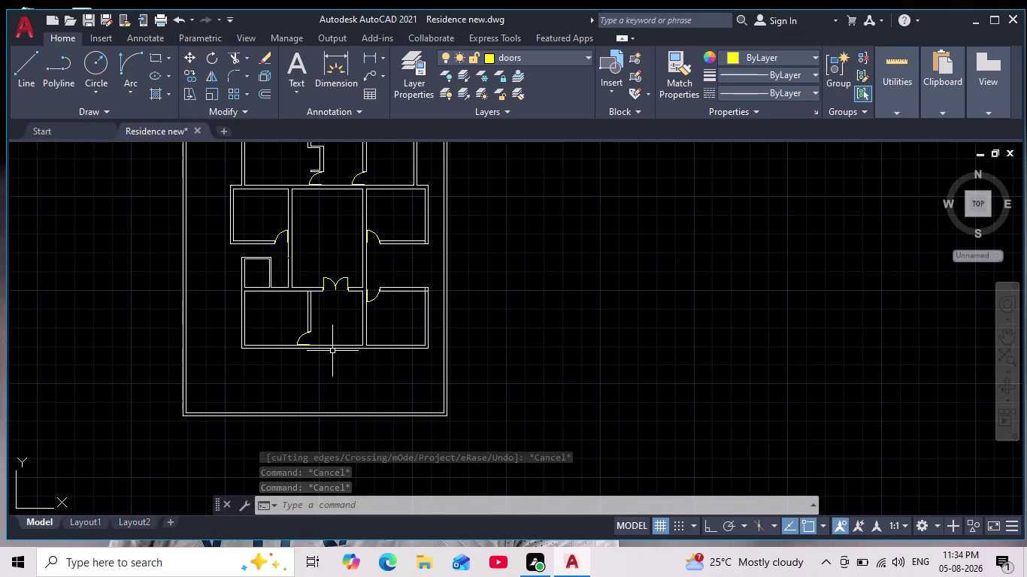
scroll(up, 3)
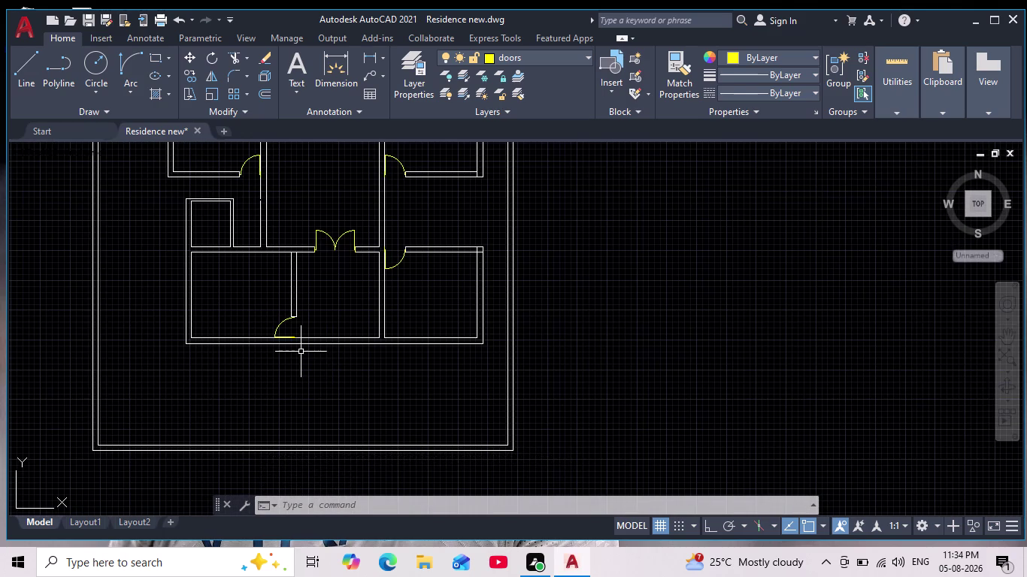
scroll(down, 3)
scroll(up, 3)
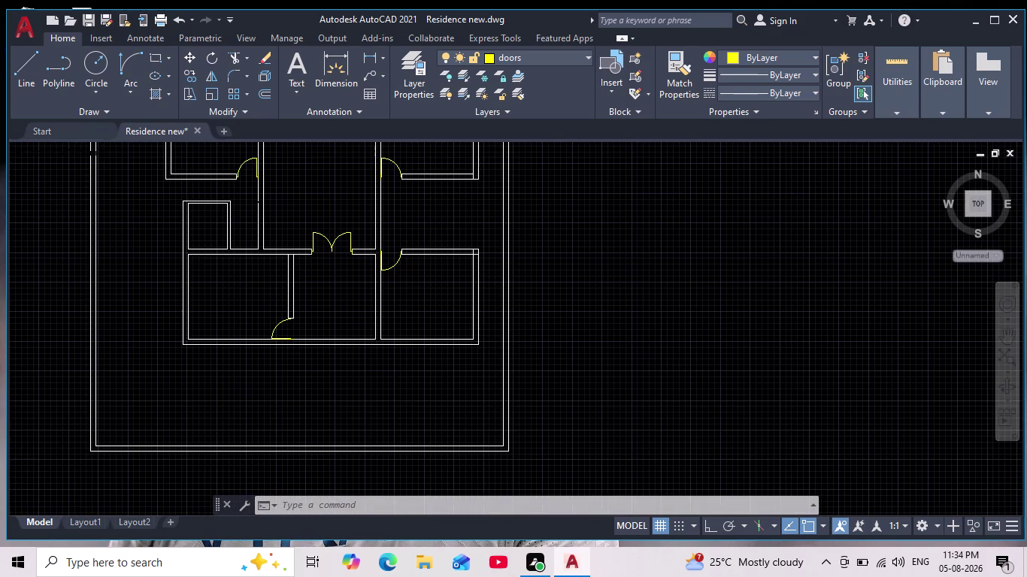
middle_drag(309, 353, 332, 396)
scroll(up, 3)
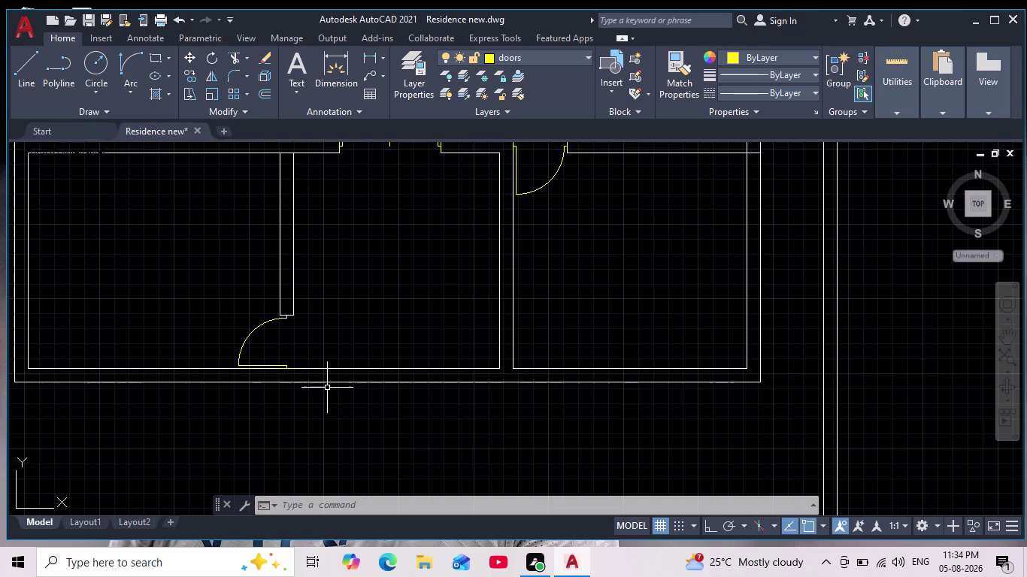
scroll(up, 3)
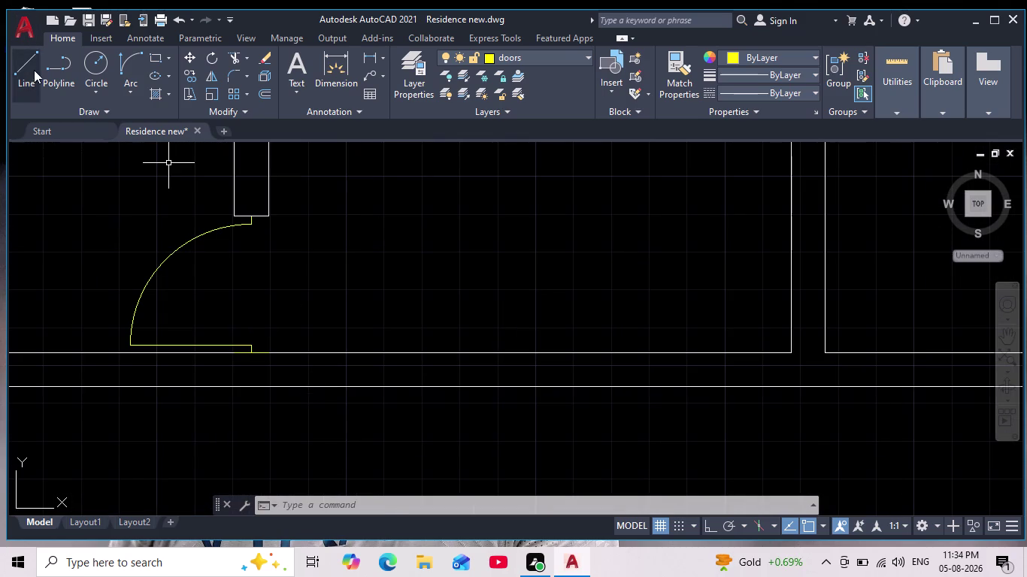
Make layer 0 current and start a line at the copied door swing.
click(560, 55)
click(545, 79)
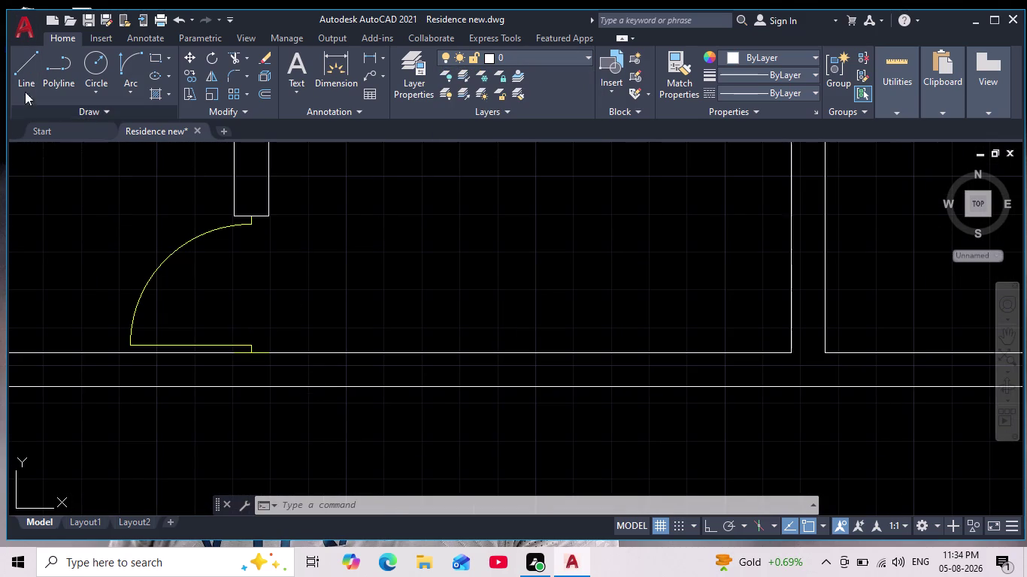
click(32, 77)
scroll(up, 3)
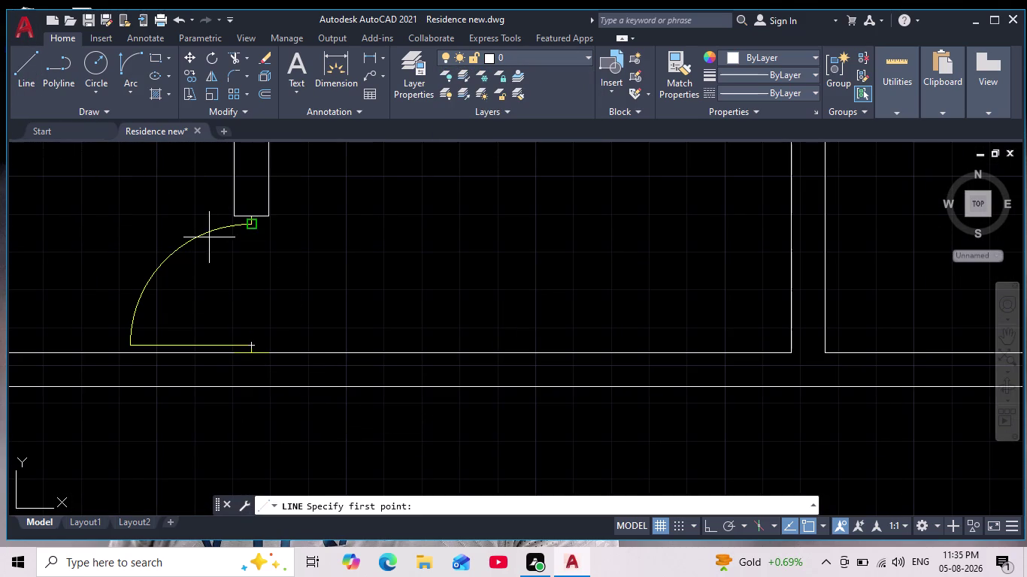